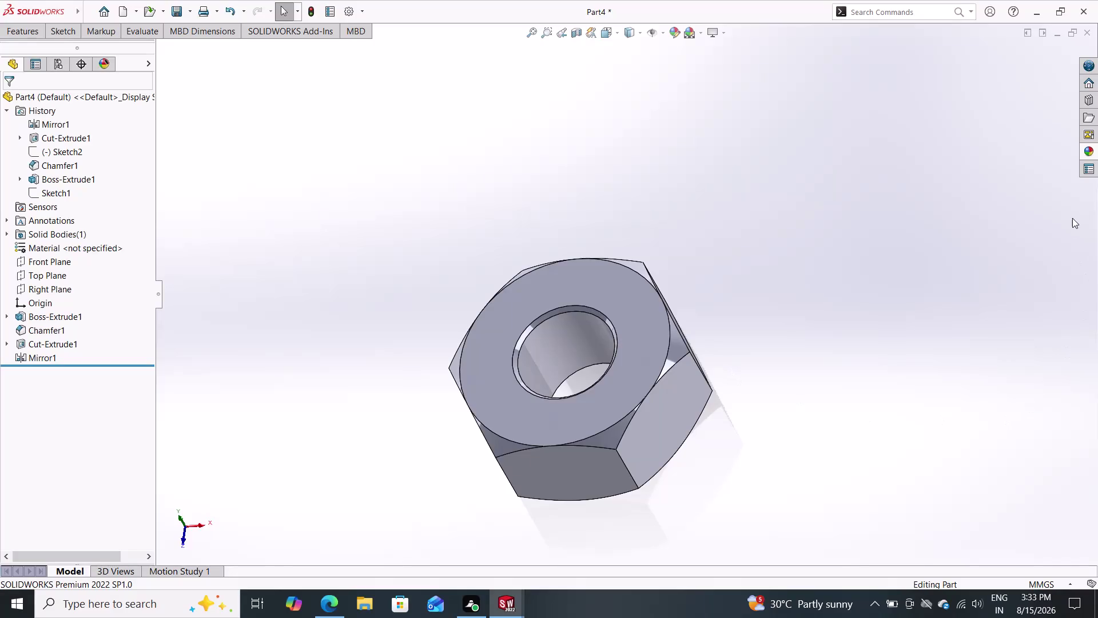
Drag the Metal > Steel brushed steel appearance onto the hex nut.
click(1086, 148)
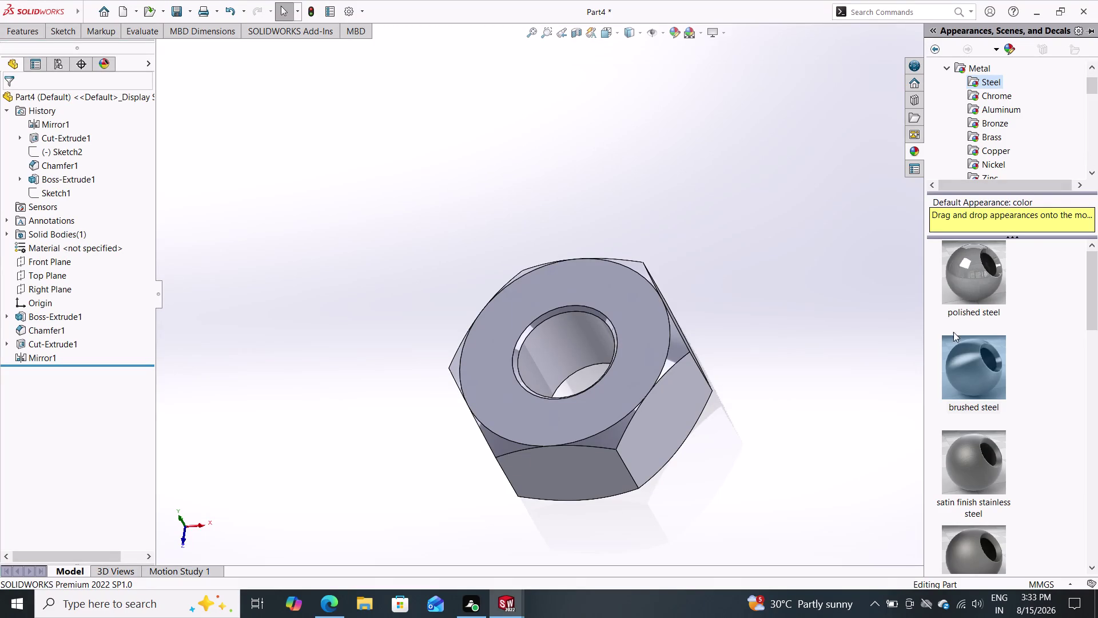
click(971, 360)
drag(971, 360, 614, 365)
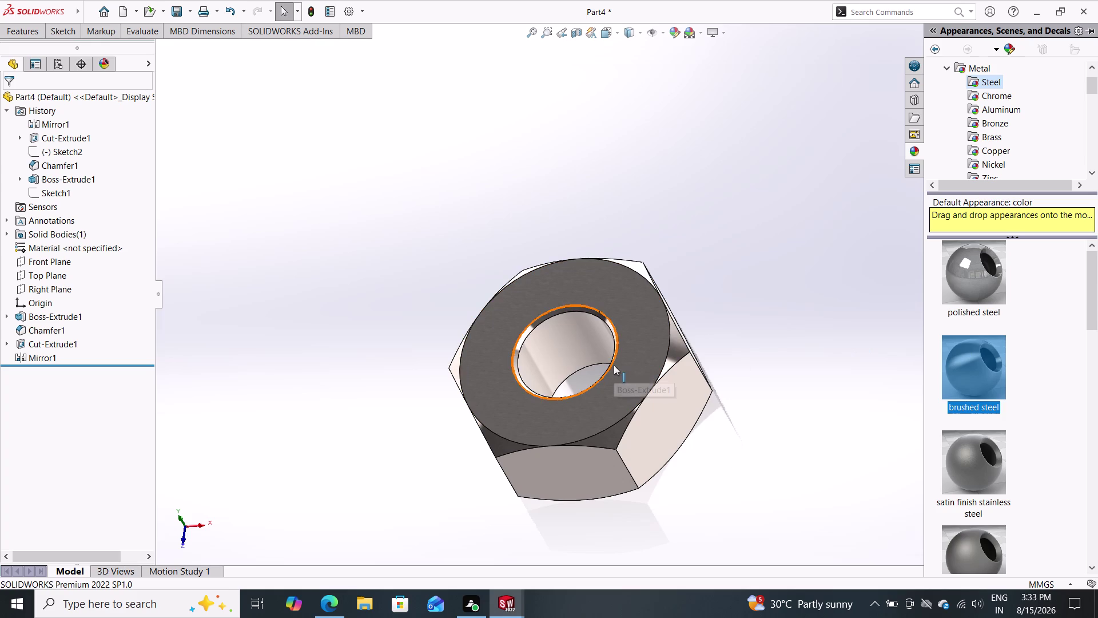
drag(985, 373, 658, 343)
double_click(658, 343)
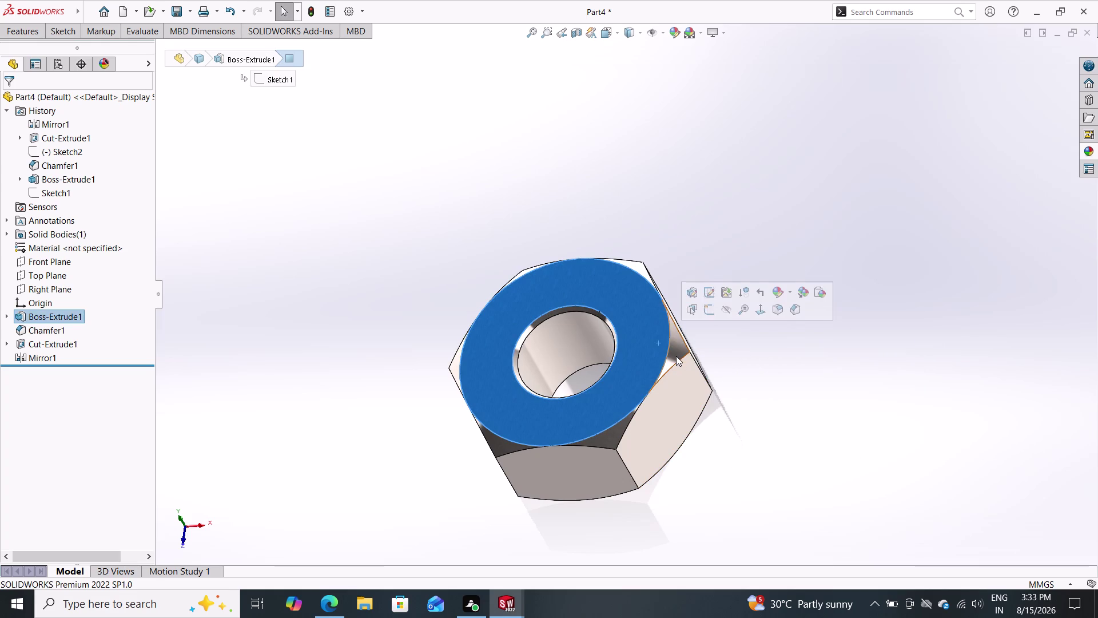
key(Escape)
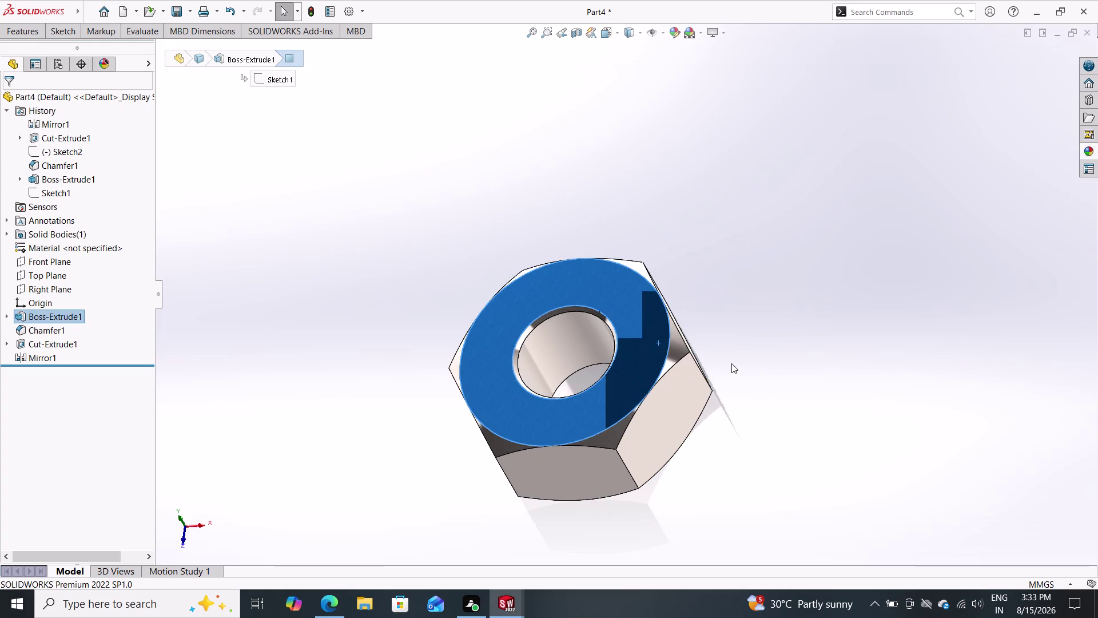
key(Escape)
click(1085, 146)
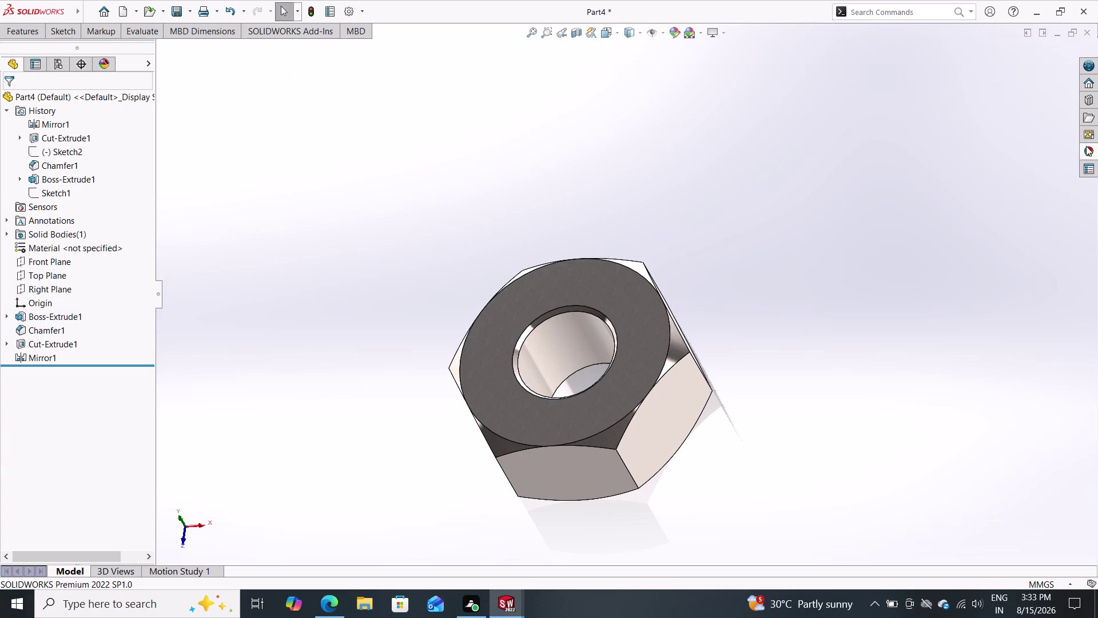
drag(973, 373, 676, 373)
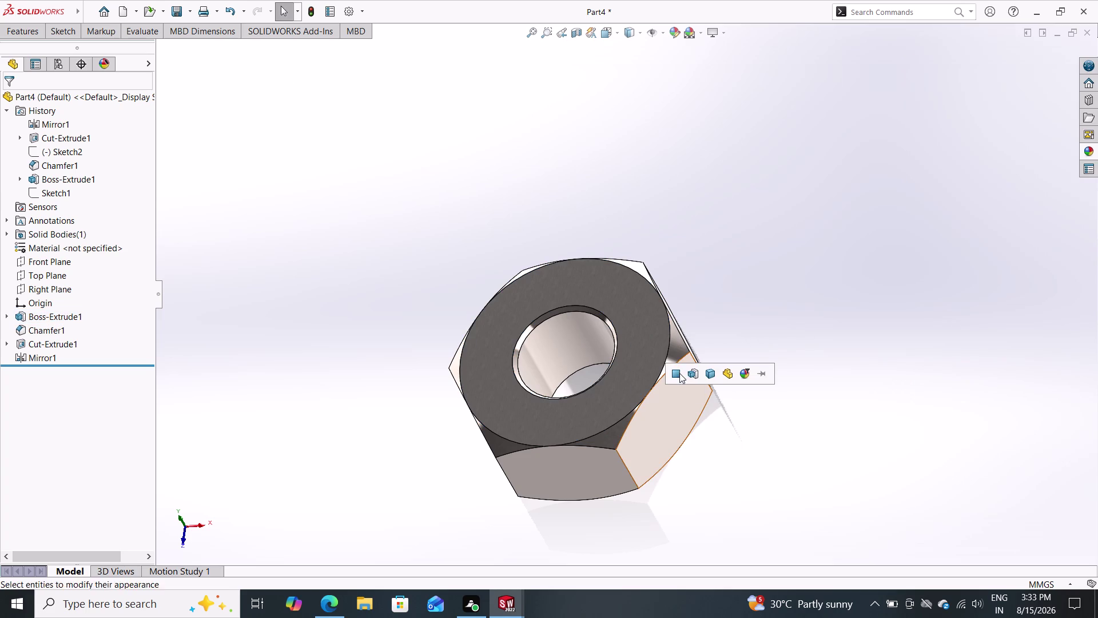
click(731, 376)
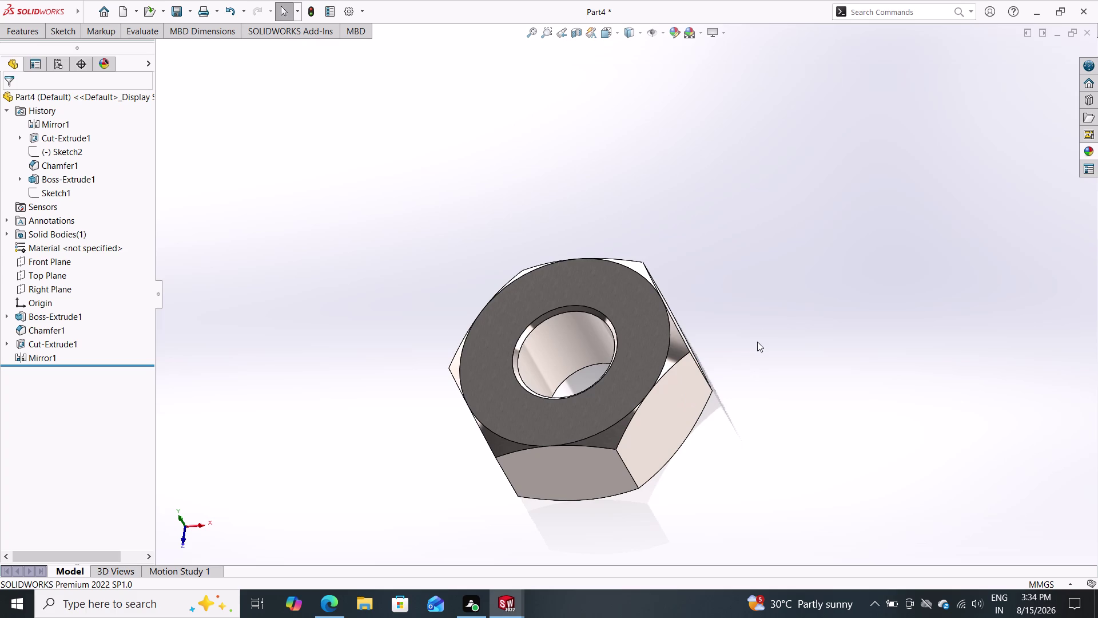
Orbit the nut to show its top face, then apply a different scene from the scene toolbar.
middle_drag(774, 314, 713, 493)
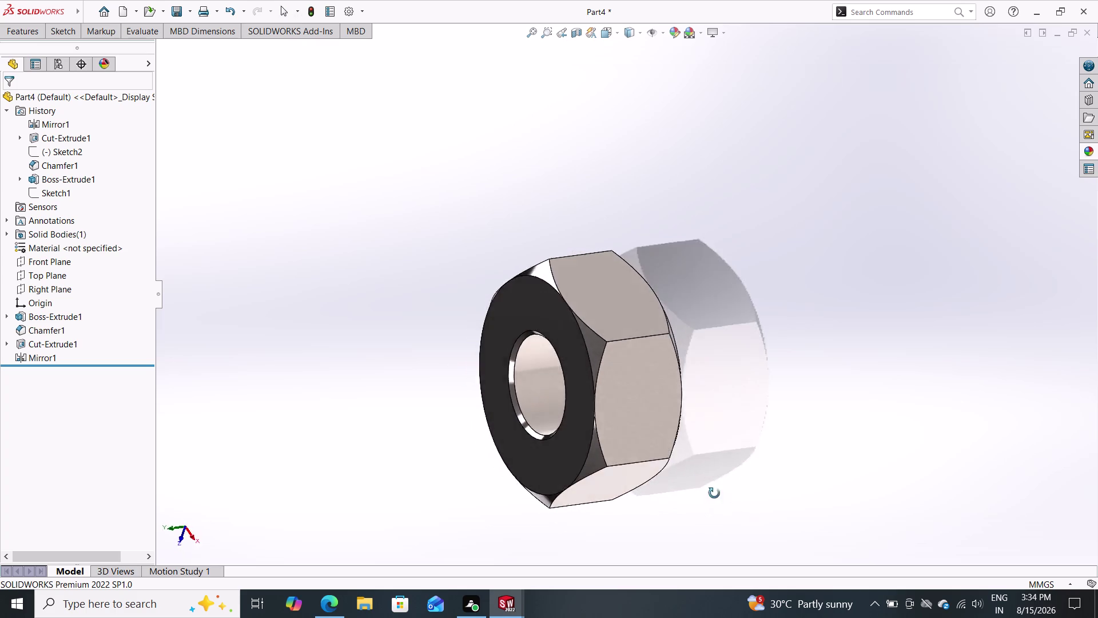
middle_drag(714, 492, 814, 304)
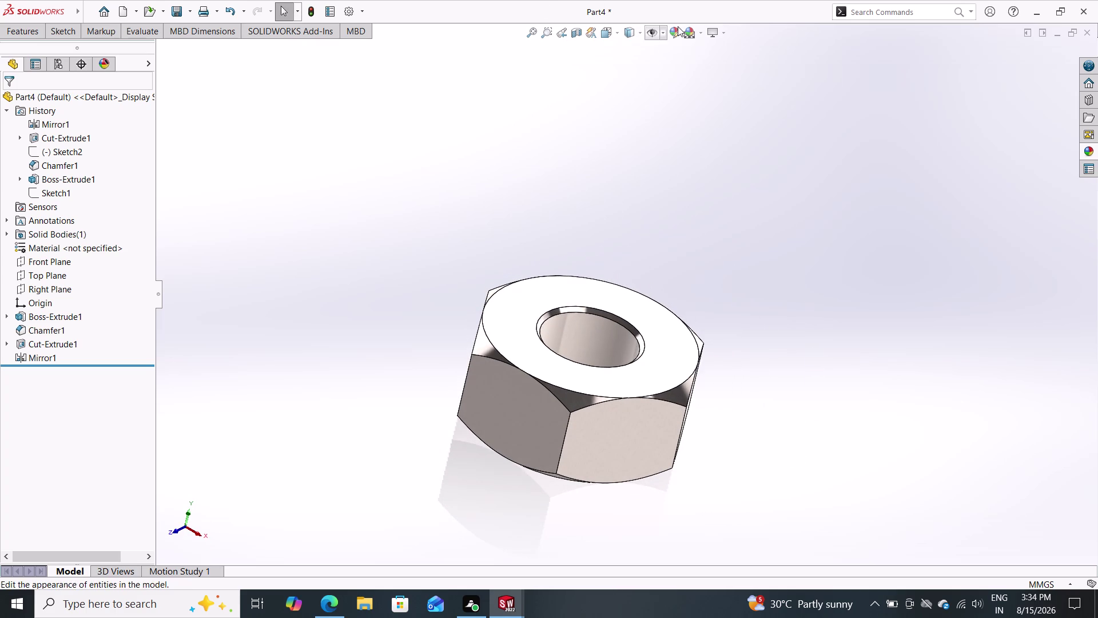
double_click(697, 34)
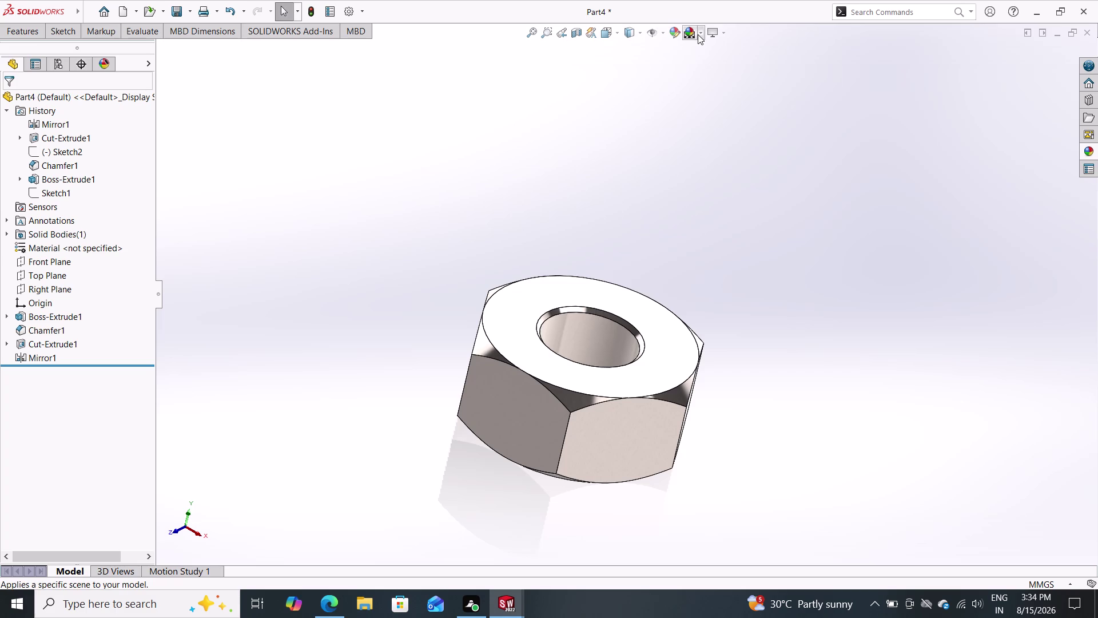
double_click(697, 35)
double_click(699, 35)
double_click(700, 35)
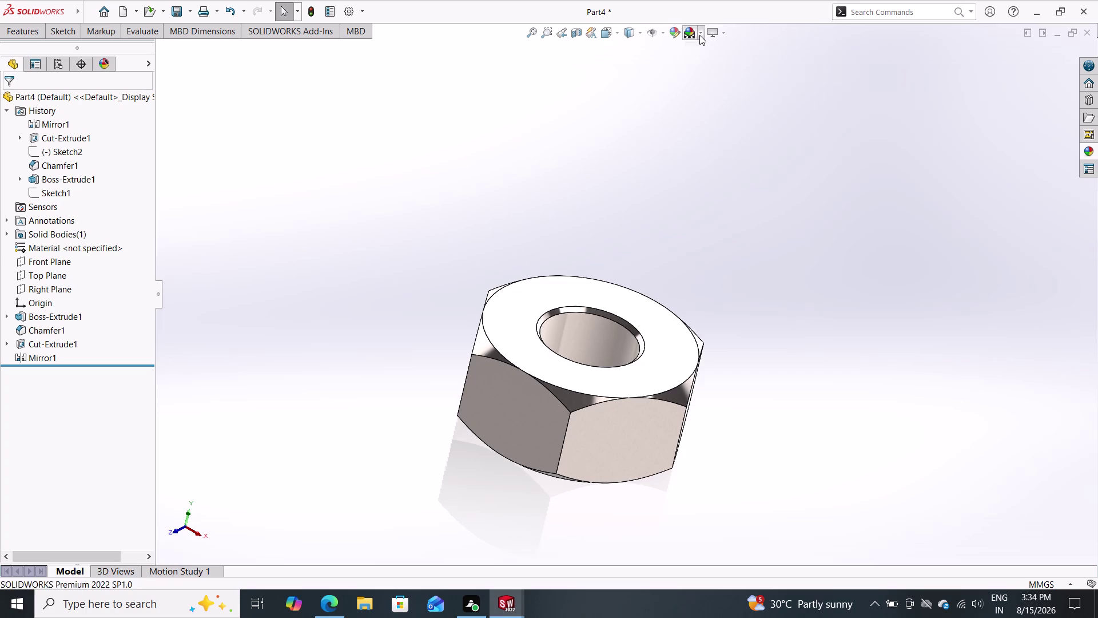
triple_click(699, 33)
double_click(714, 59)
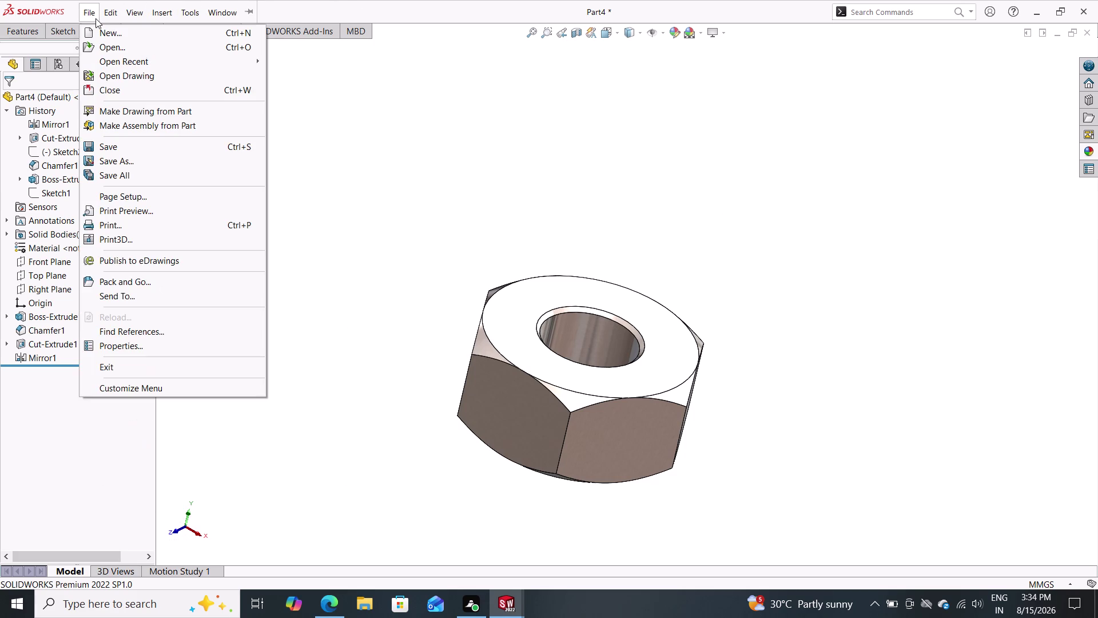
Save the part as 'nut' with File > Save As.
click(190, 7)
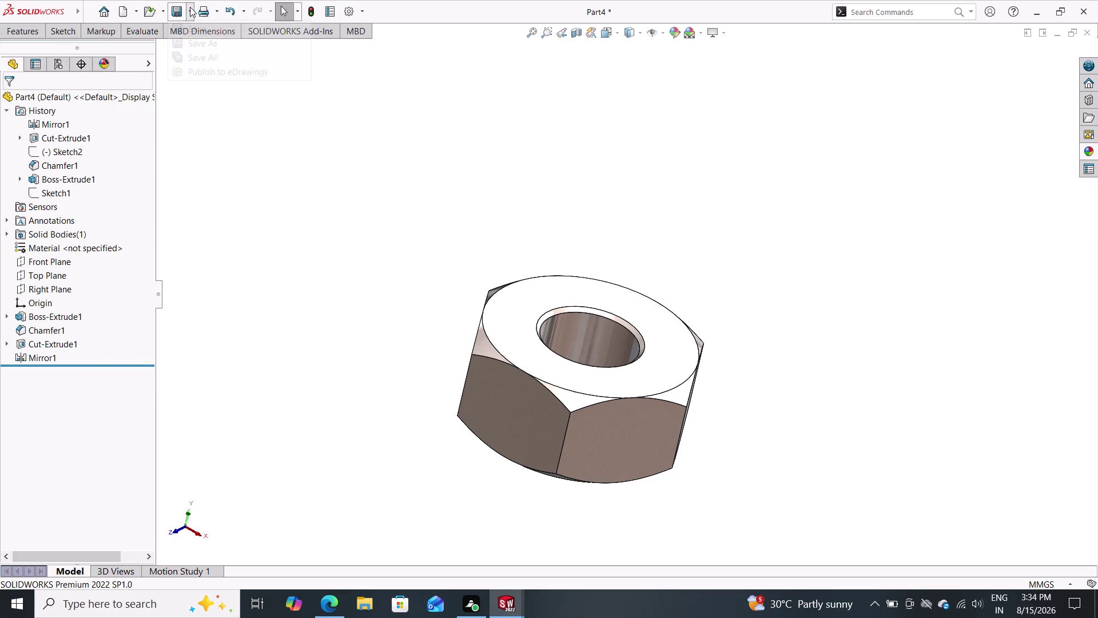
click(195, 39)
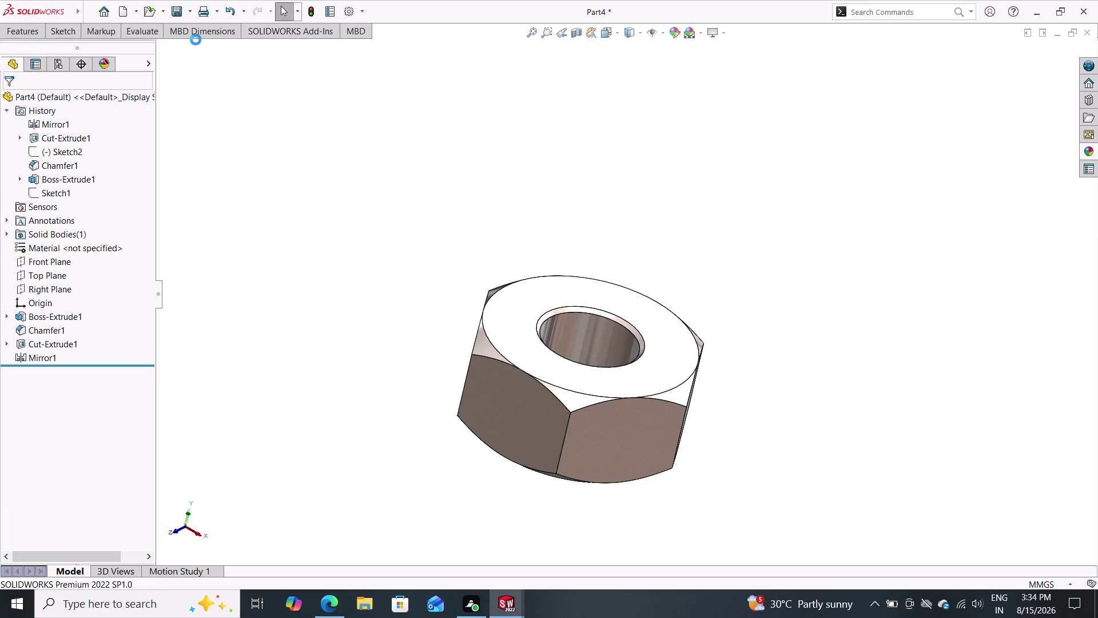
text(n)
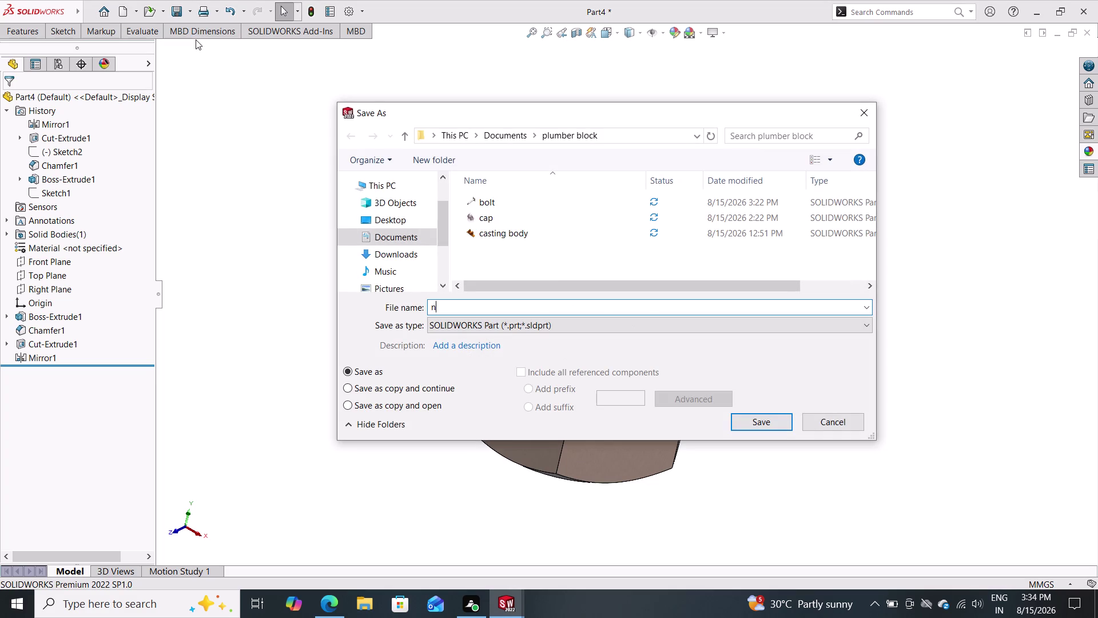
text(ut)
click(760, 423)
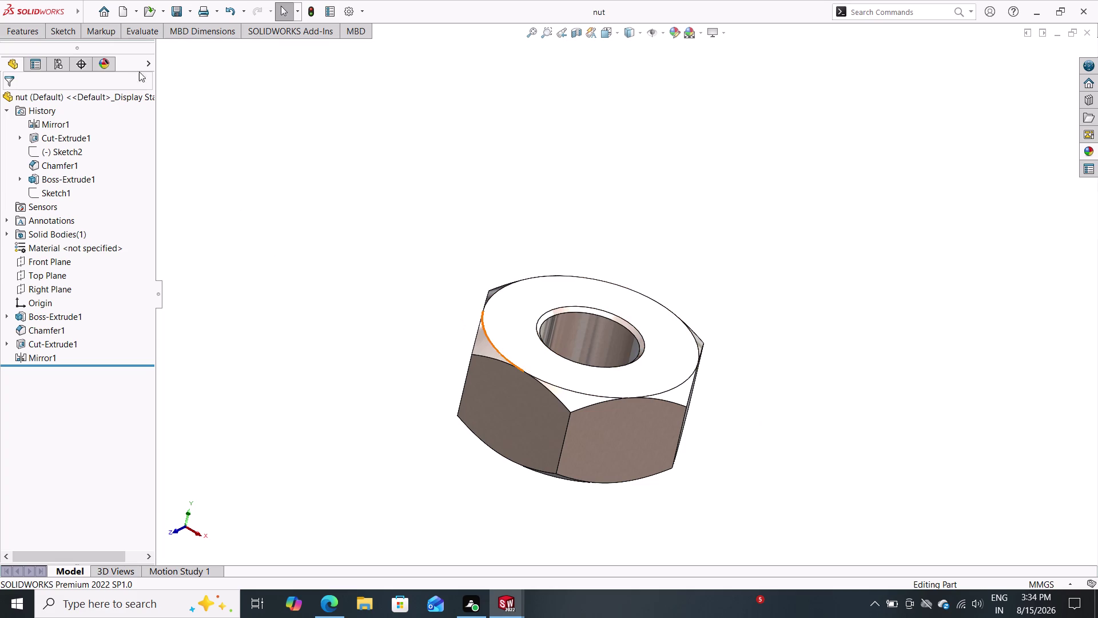
Open the New document dialog and cancel it.
double_click(125, 13)
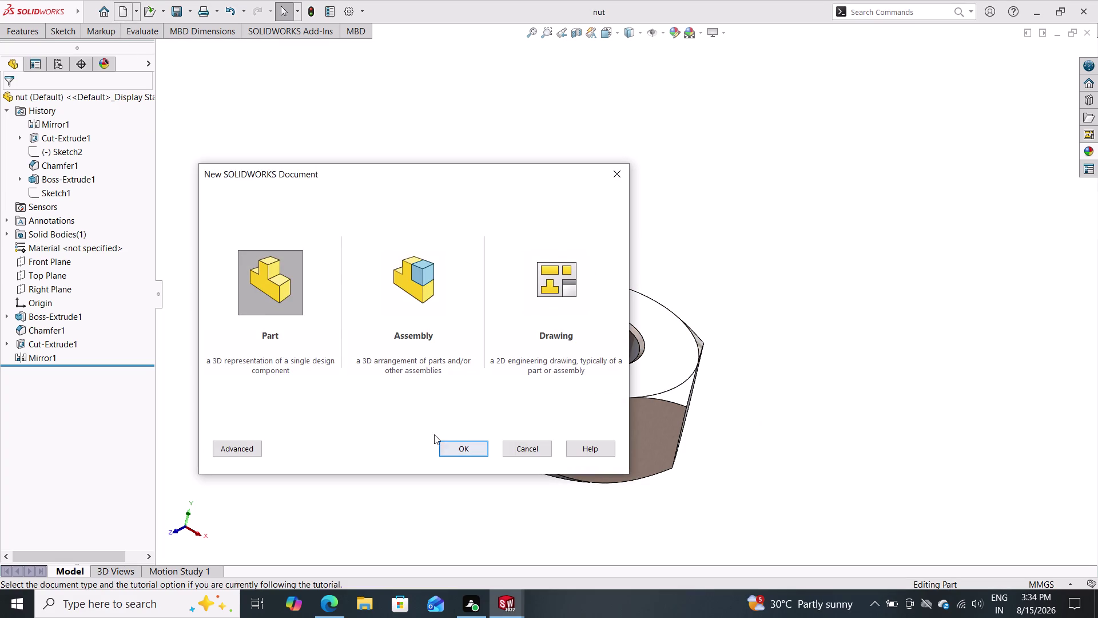
click(523, 450)
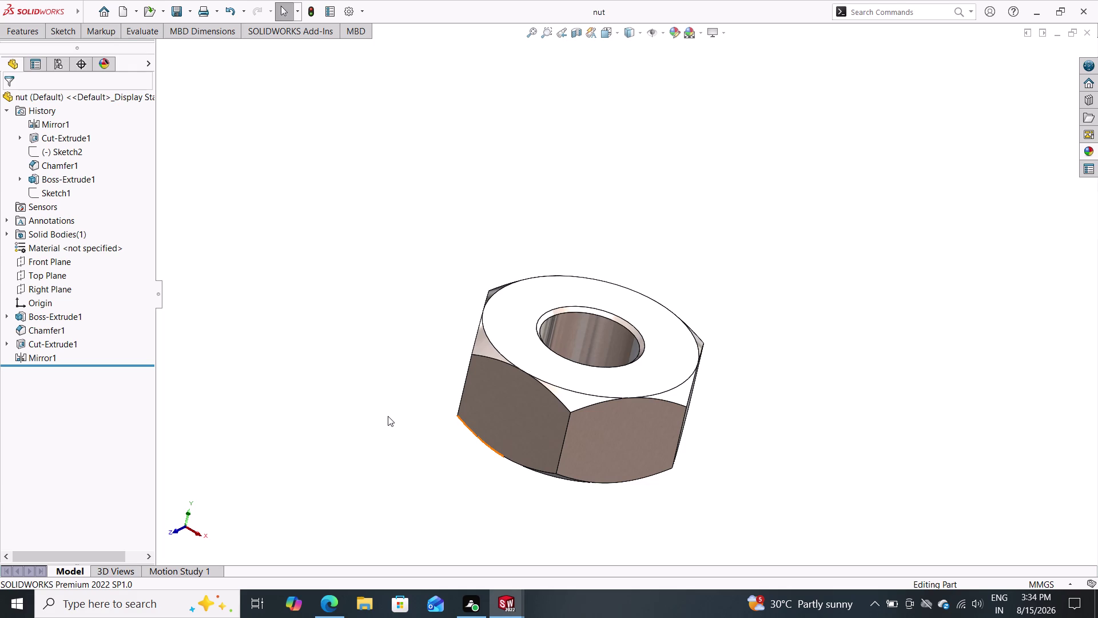
click(47, 300)
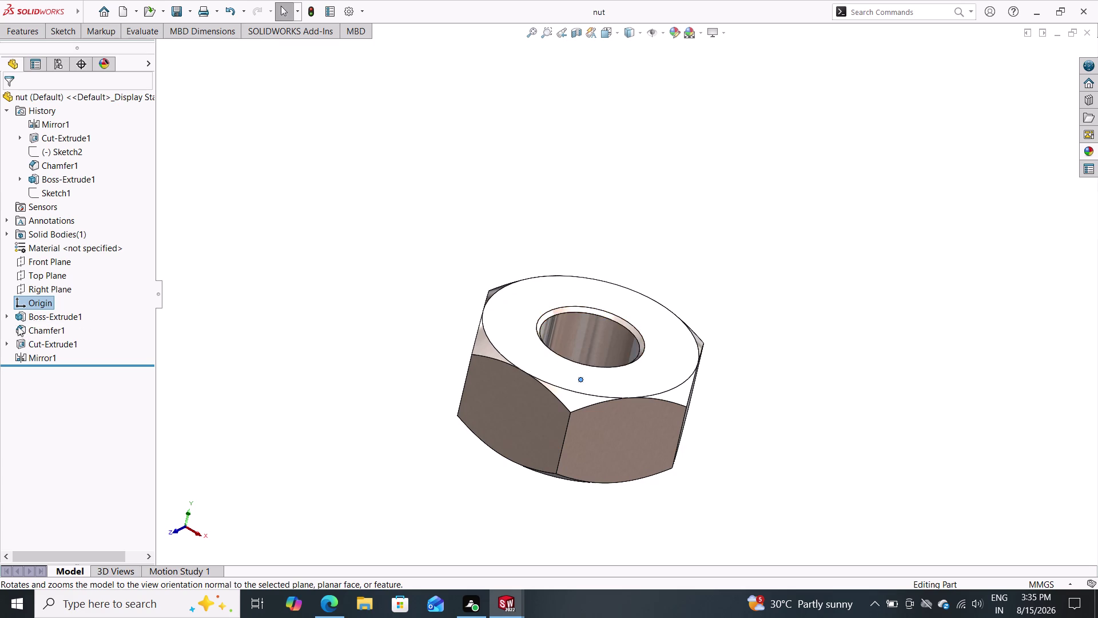
Inspect Sketch1's 26 mm hexagon and Ø12 mm circle, then edit Boss-Extrude1.
click(58, 309)
click(54, 313)
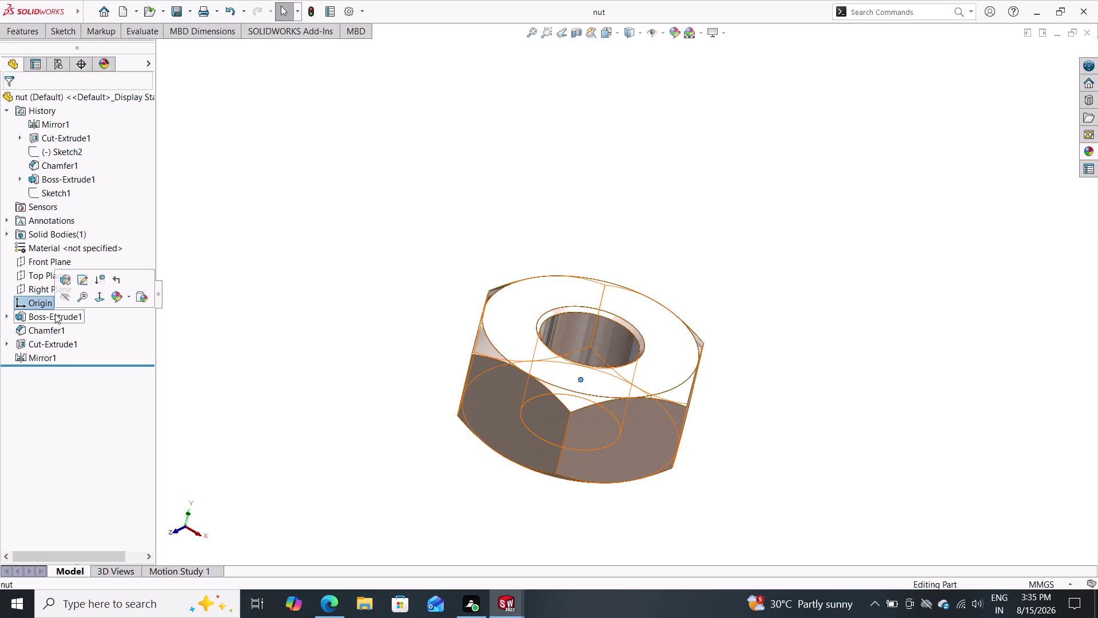
click(83, 281)
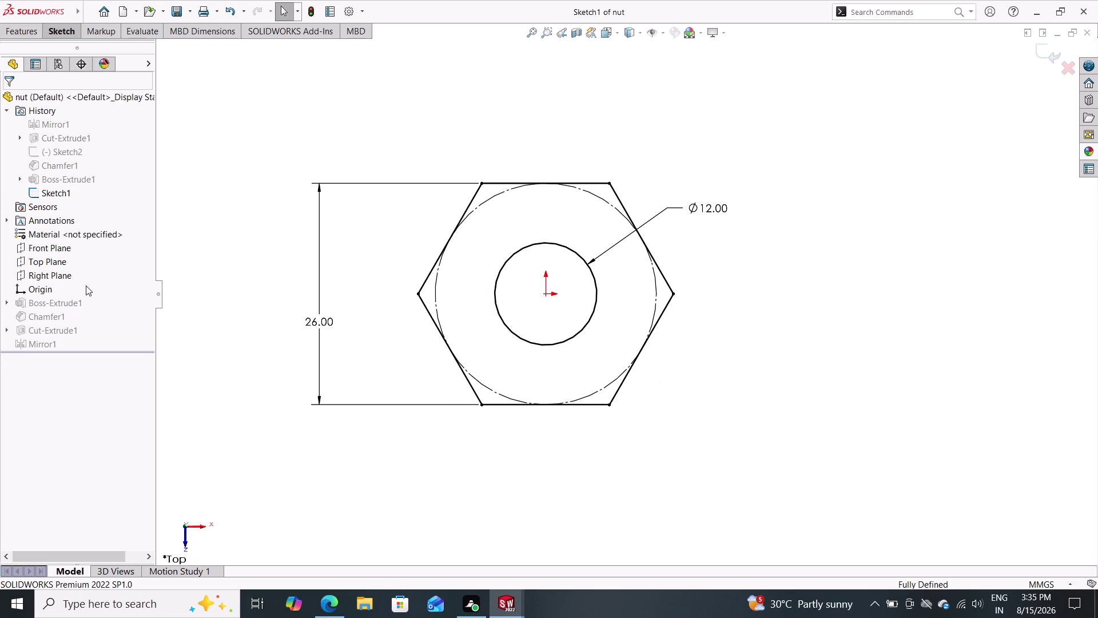
key(ctrl+z)
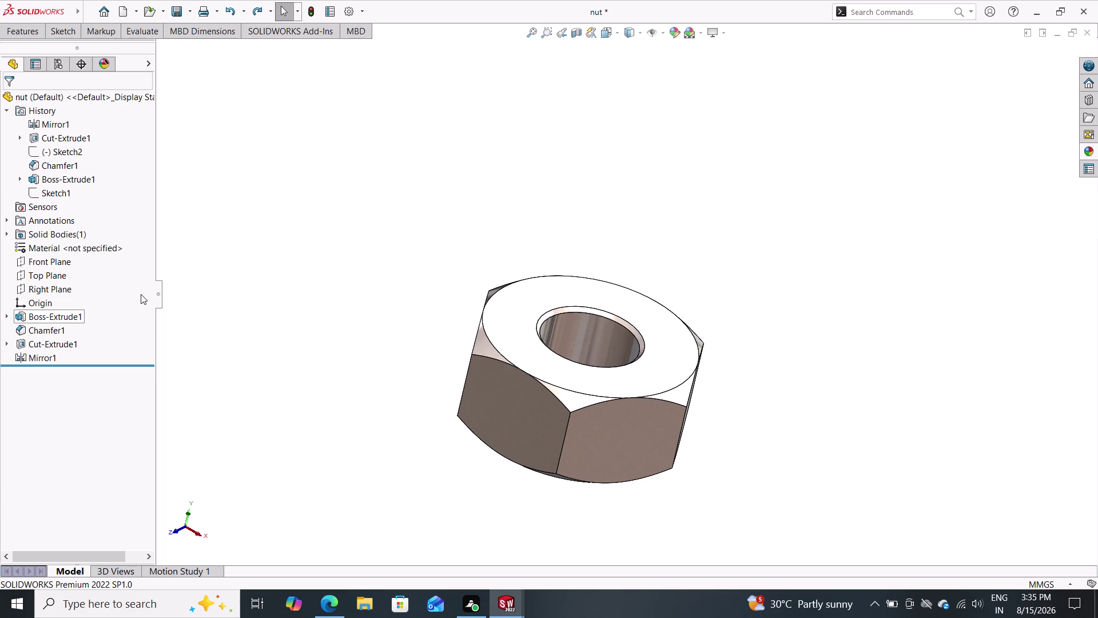
click(46, 318)
double_click(57, 287)
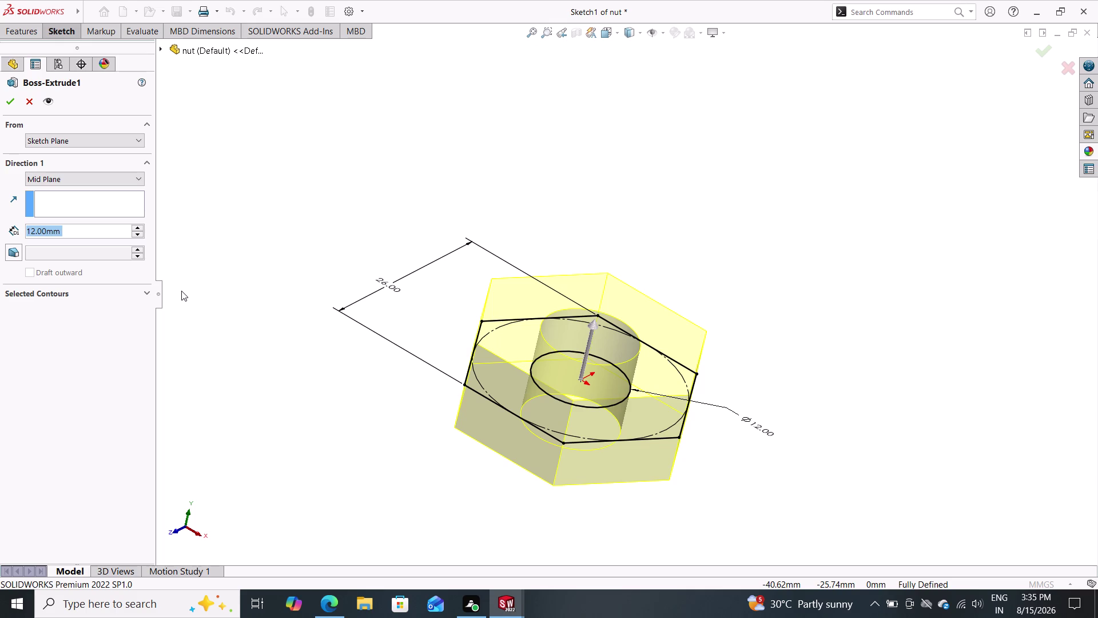
Change Boss-Extrude1's Direction 1 depth from 12.00 mm to 8.00 mm and confirm.
click(181, 290)
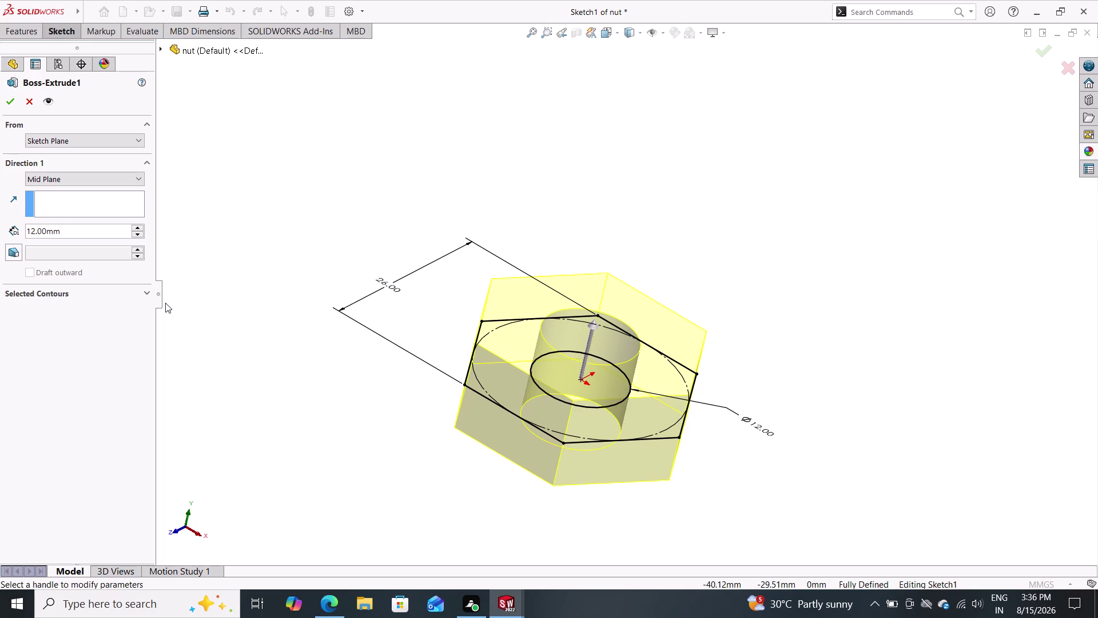
click(82, 230)
click(82, 231)
drag(81, 229, 53, 219)
drag(49, 219, 41, 221)
drag(41, 221, 47, 223)
click(51, 225)
double_click(73, 236)
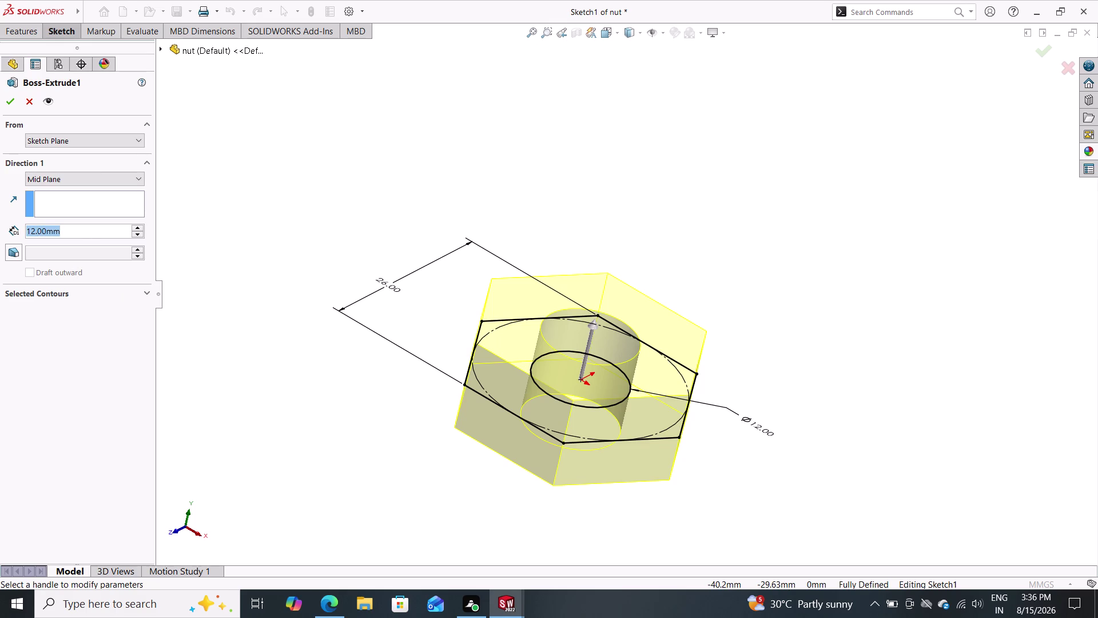
key(8)
key(Return)
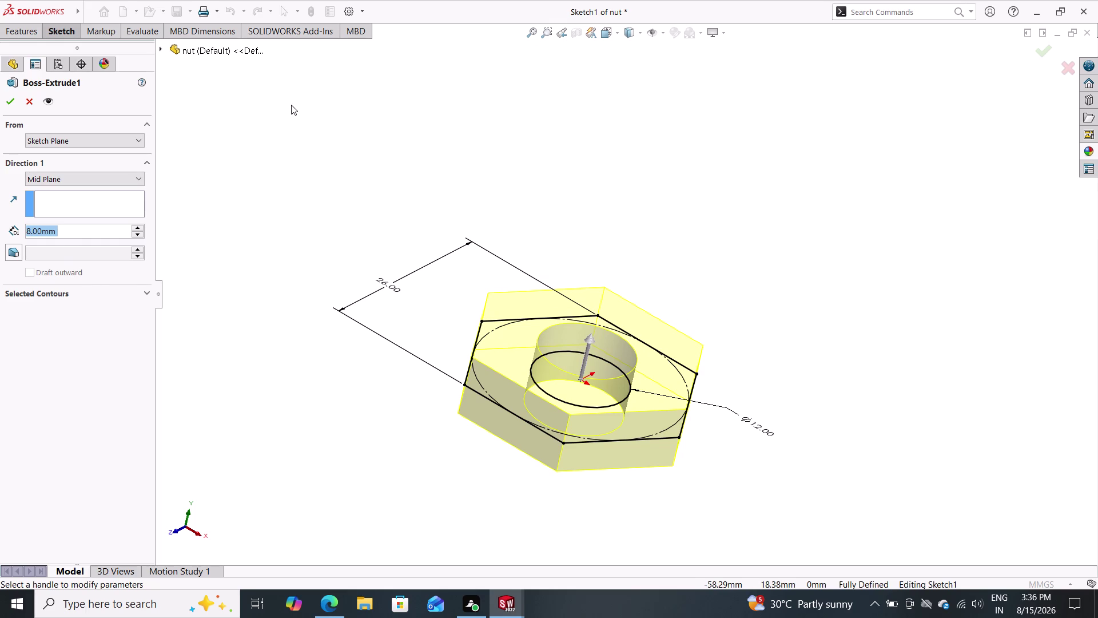
click(14, 99)
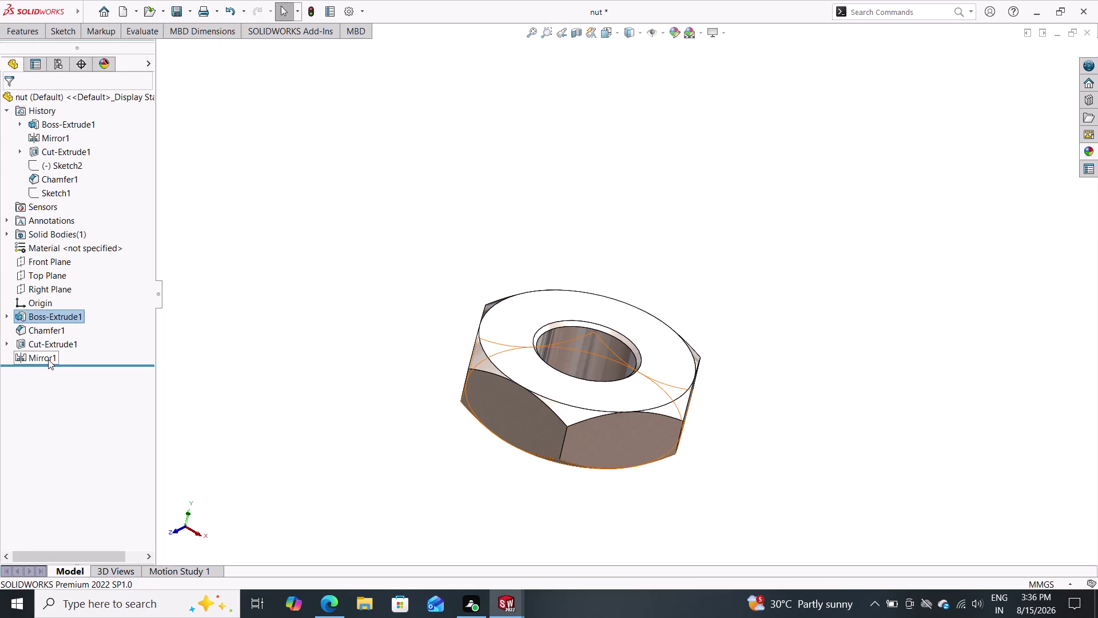
Review Mirror1's settings, then select Cut-Extrude1 to show its context toolbar.
click(16, 358)
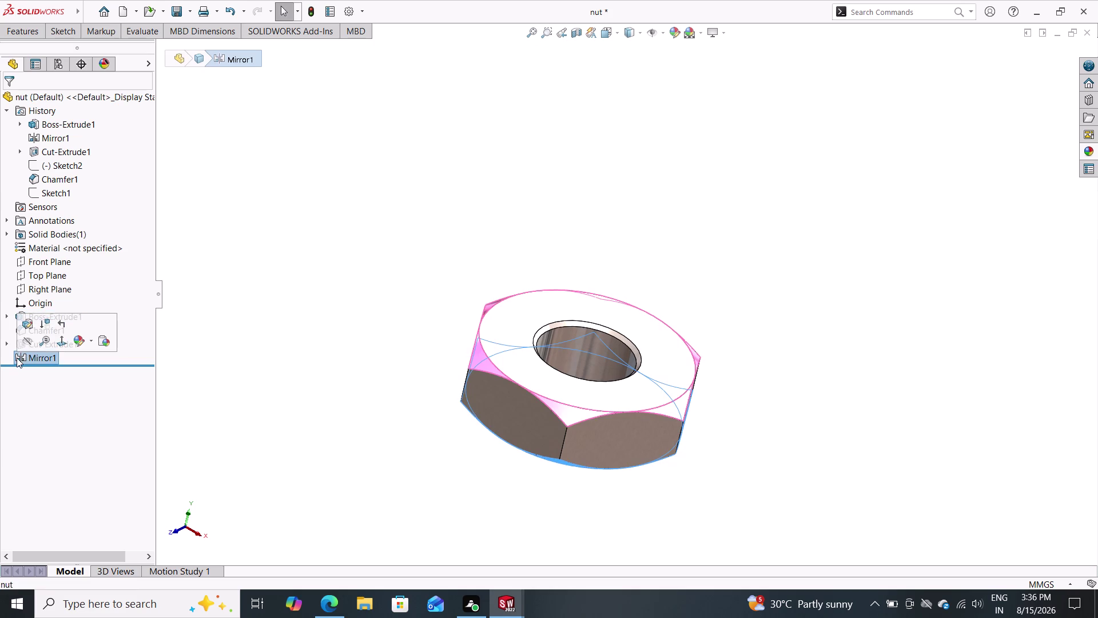
click(27, 322)
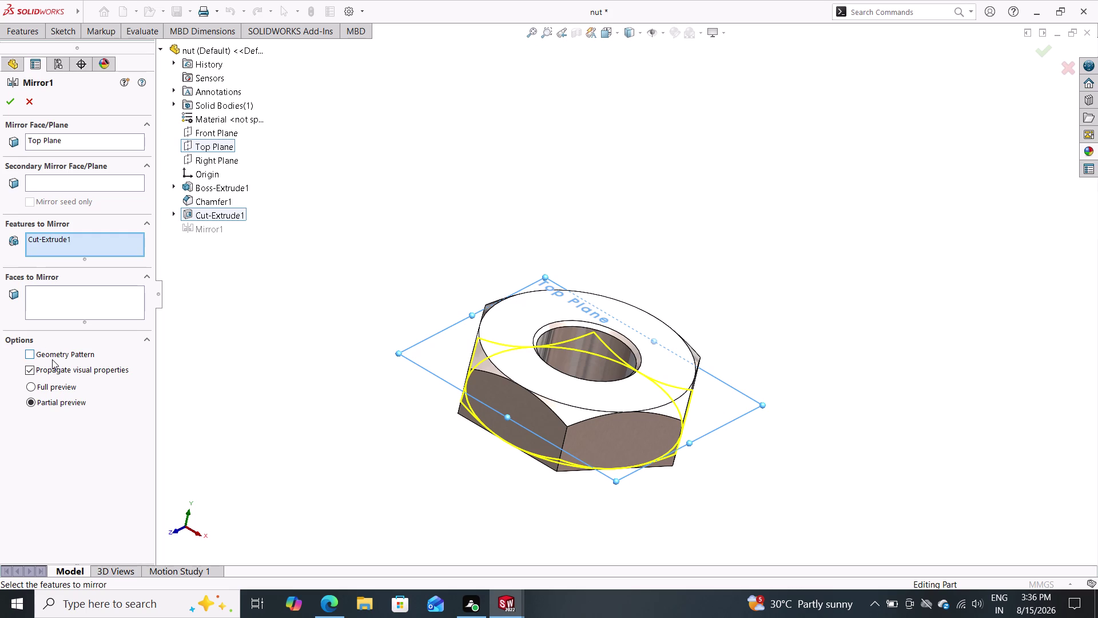
triple_click(36, 104)
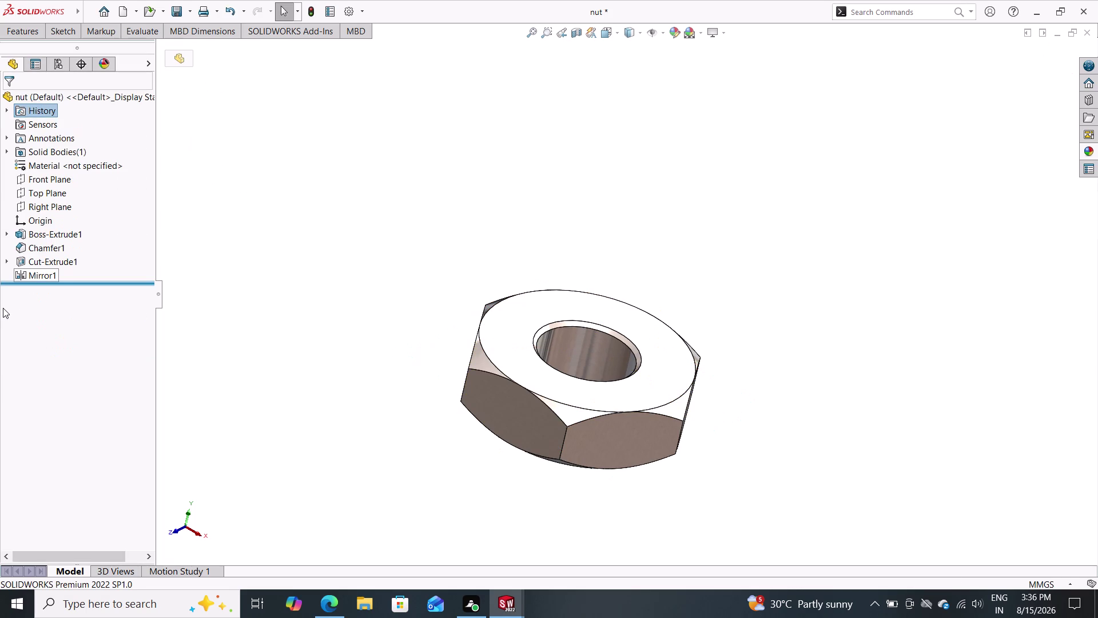
click(42, 258)
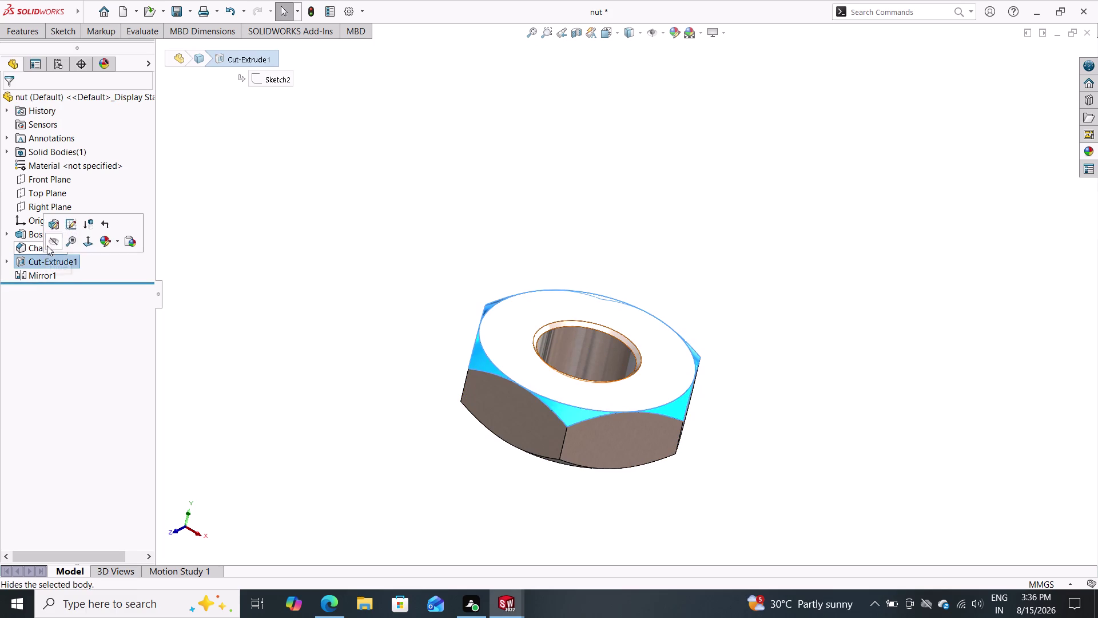
Toggle Cut-Extrude1's draft off and back on, set the angle to 30° and confirm.
click(51, 228)
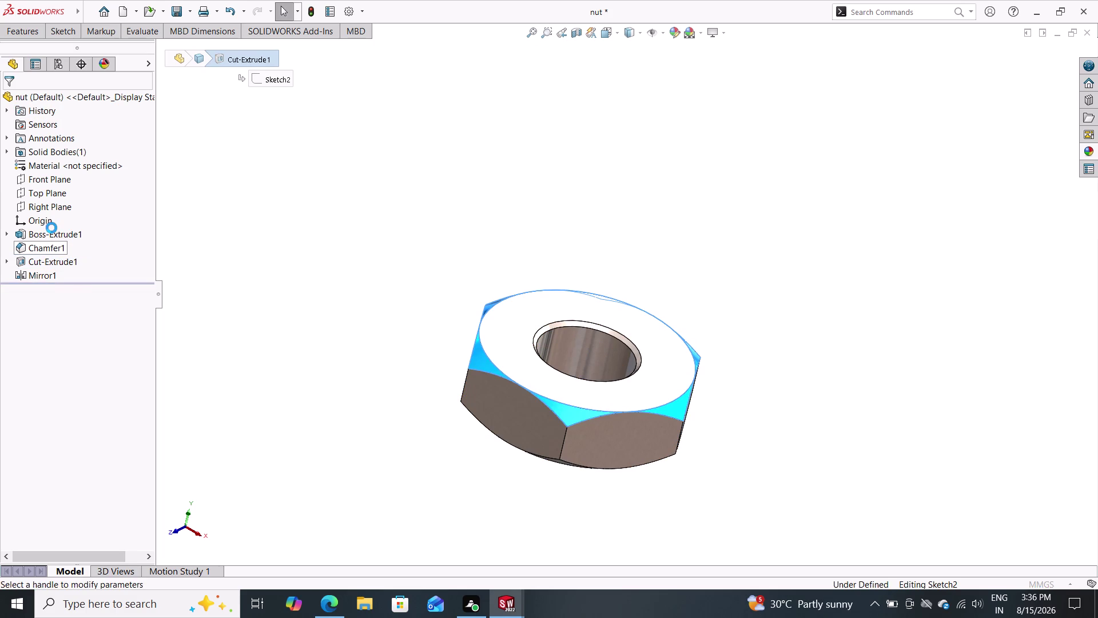
click(62, 267)
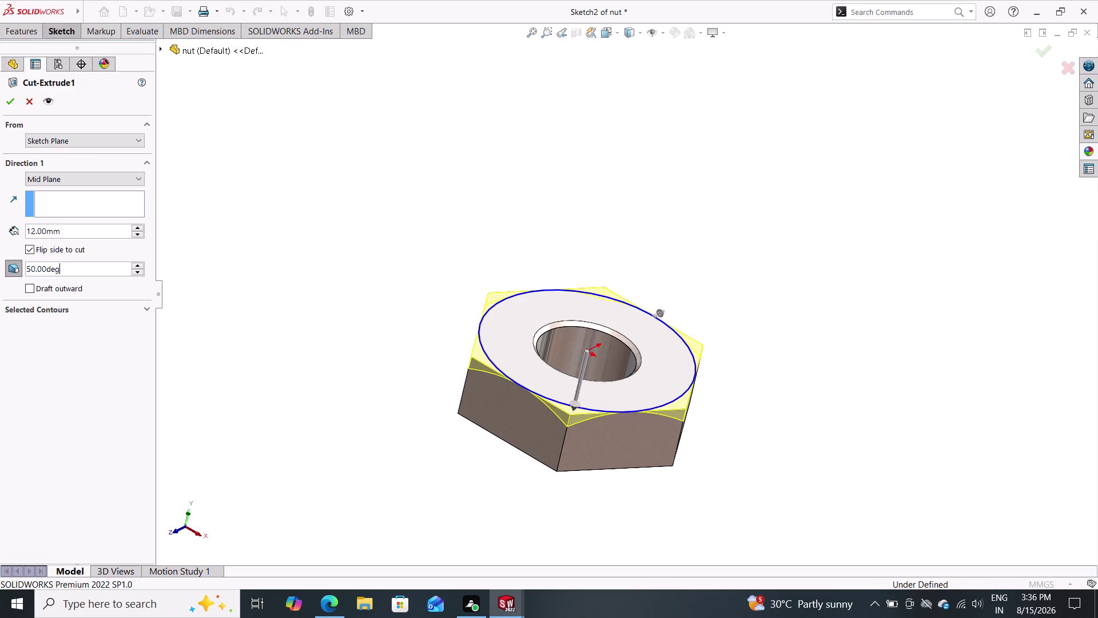
click(62, 266)
drag(46, 271, 35, 273)
double_click(12, 275)
click(68, 265)
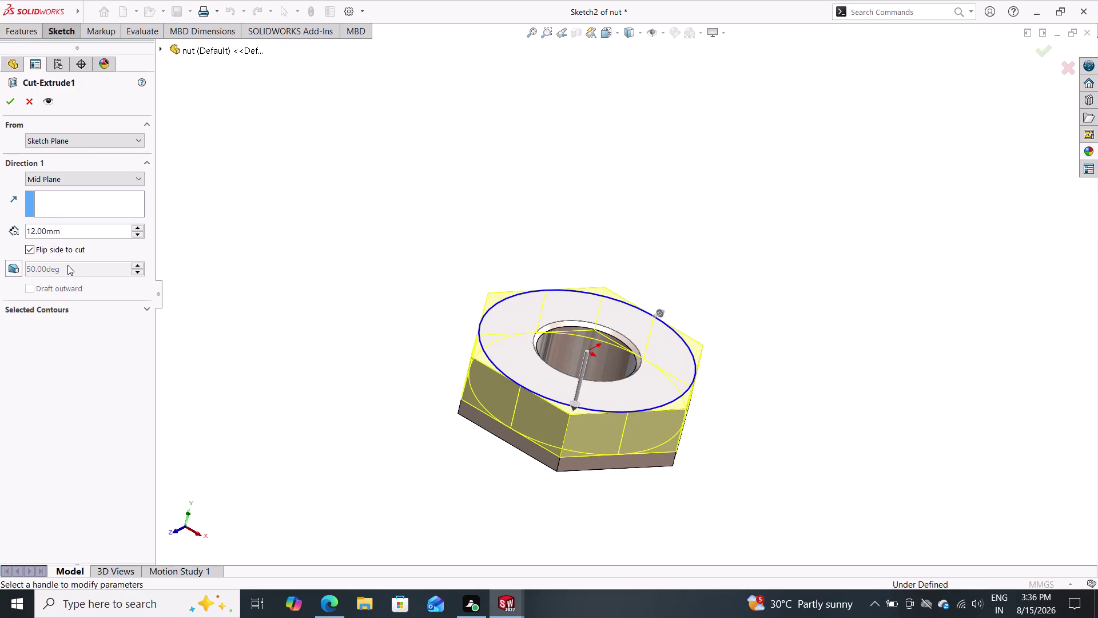
double_click(13, 267)
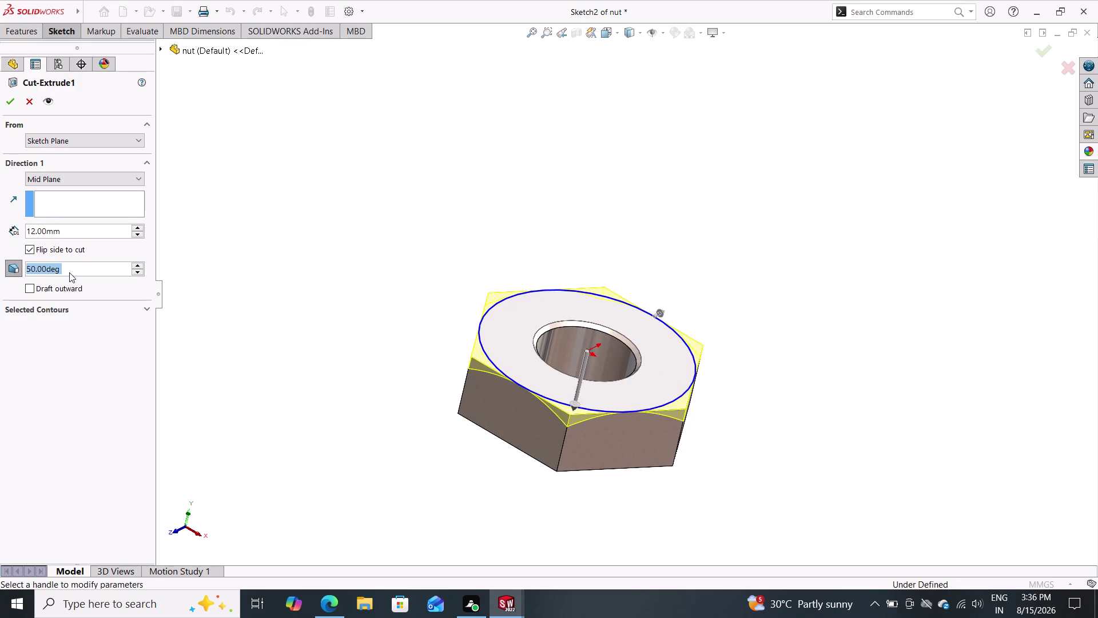
text(30)
key(Return)
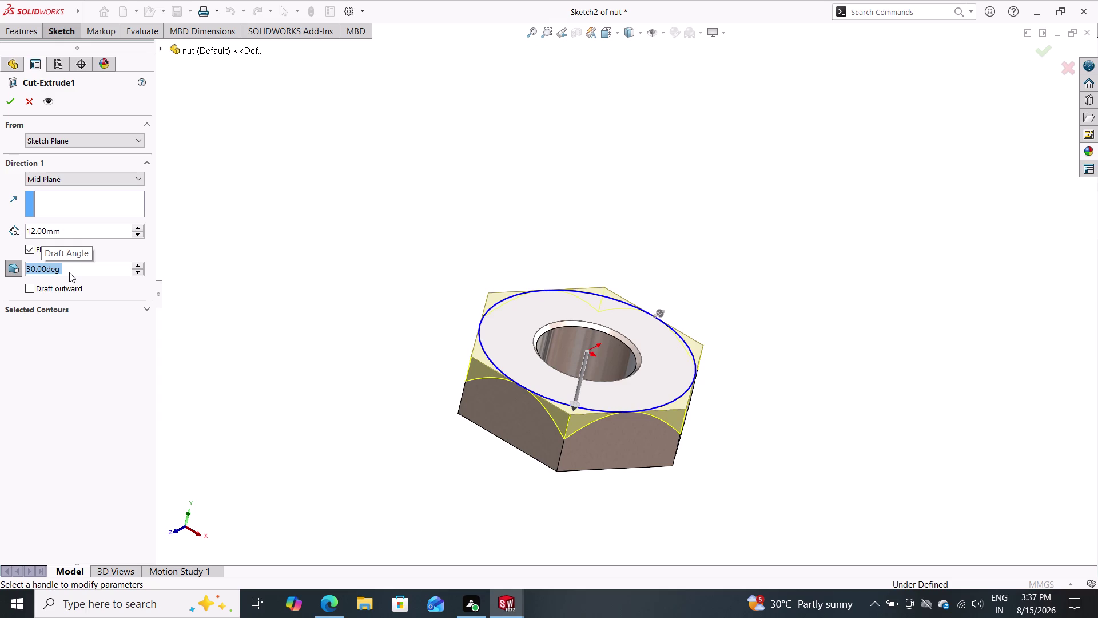
click(12, 103)
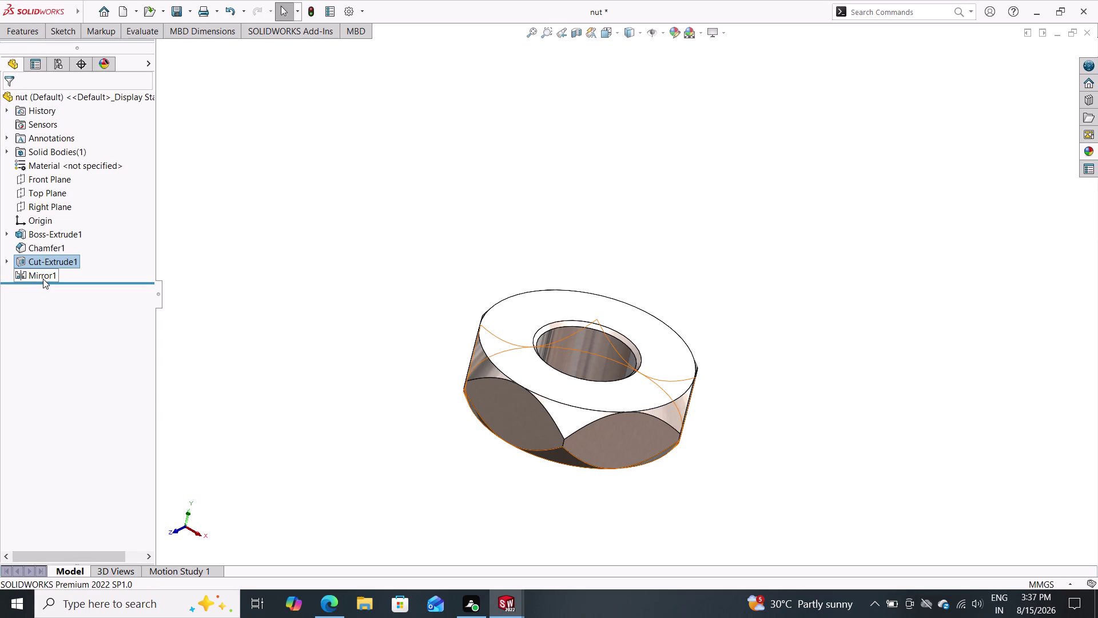
middle_drag(385, 435, 455, 223)
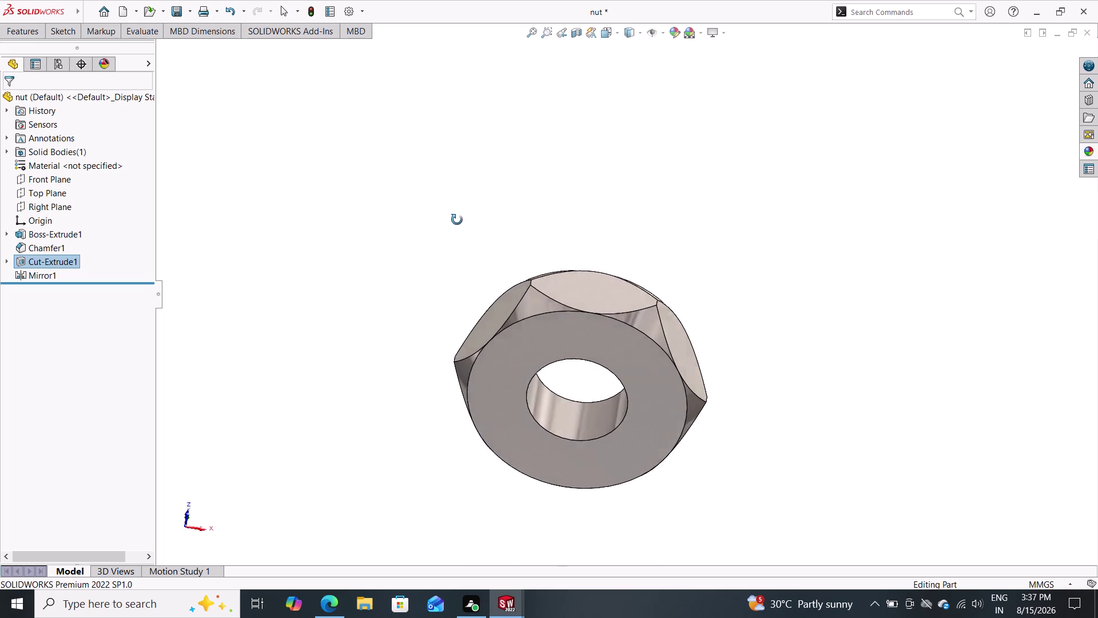
middle_drag(456, 223, 441, 238)
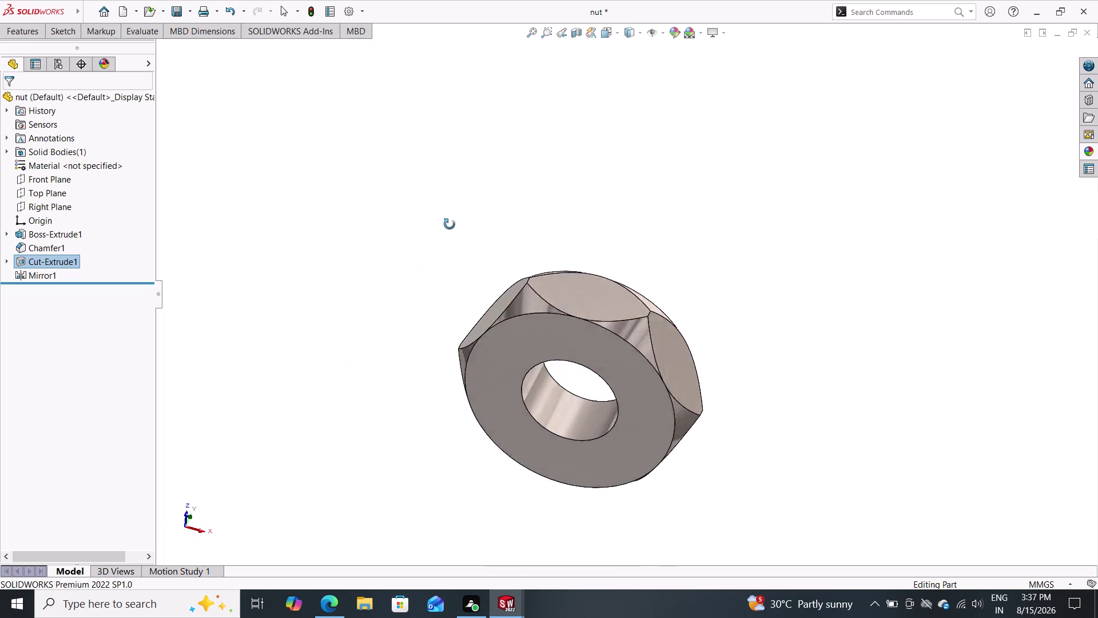
middle_drag(441, 239, 365, 356)
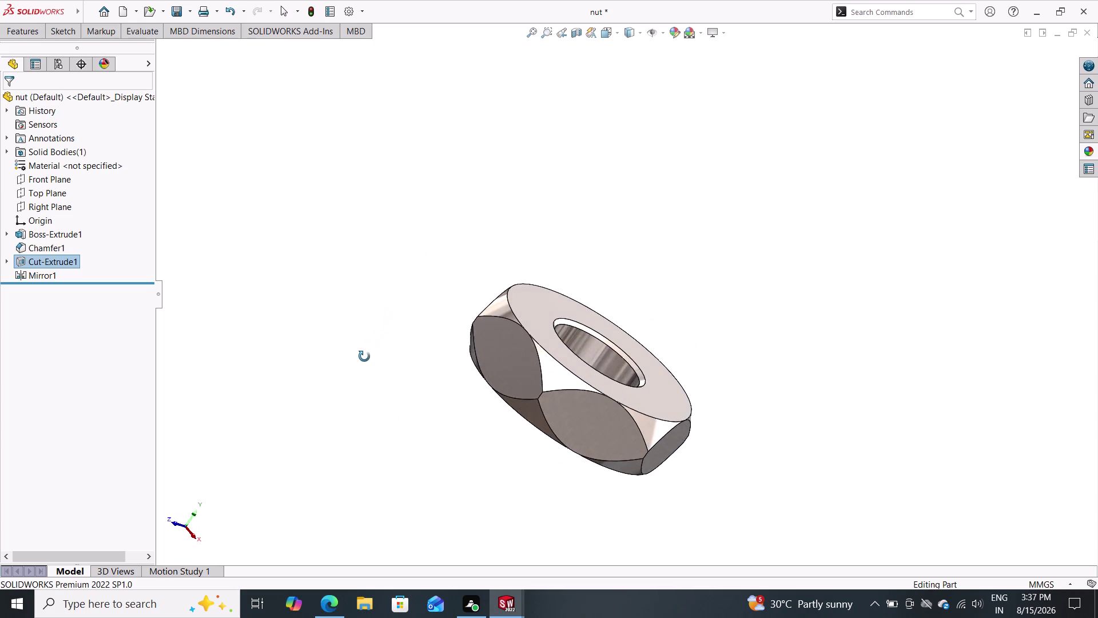
middle_drag(364, 357, 360, 363)
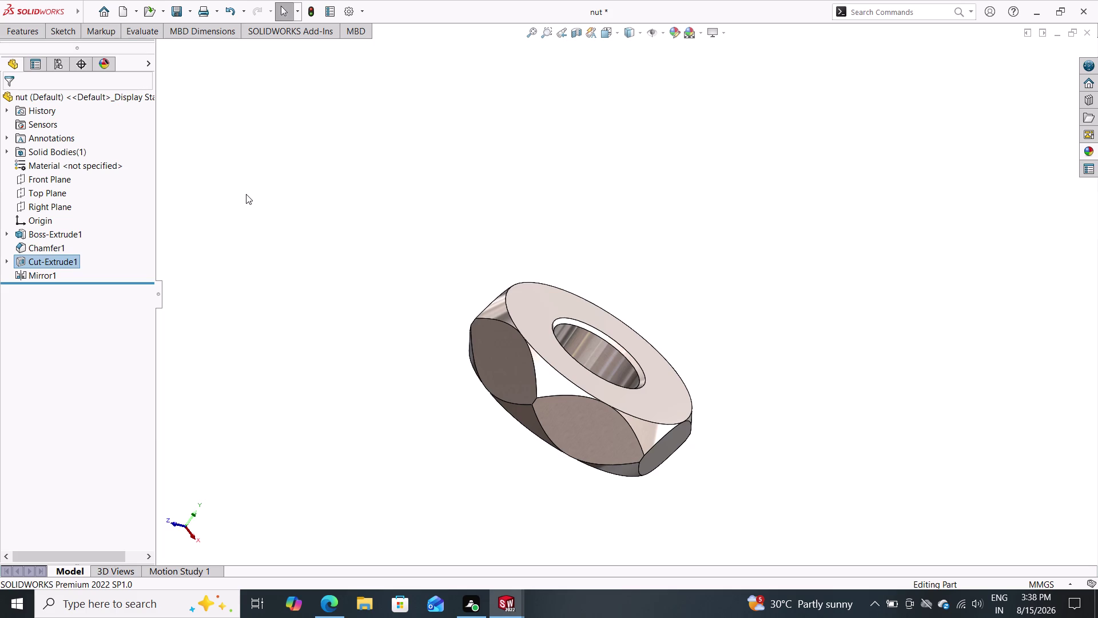
Open Cut-Extrude1 for editing and set its depth to 3 mm.
double_click(18, 261)
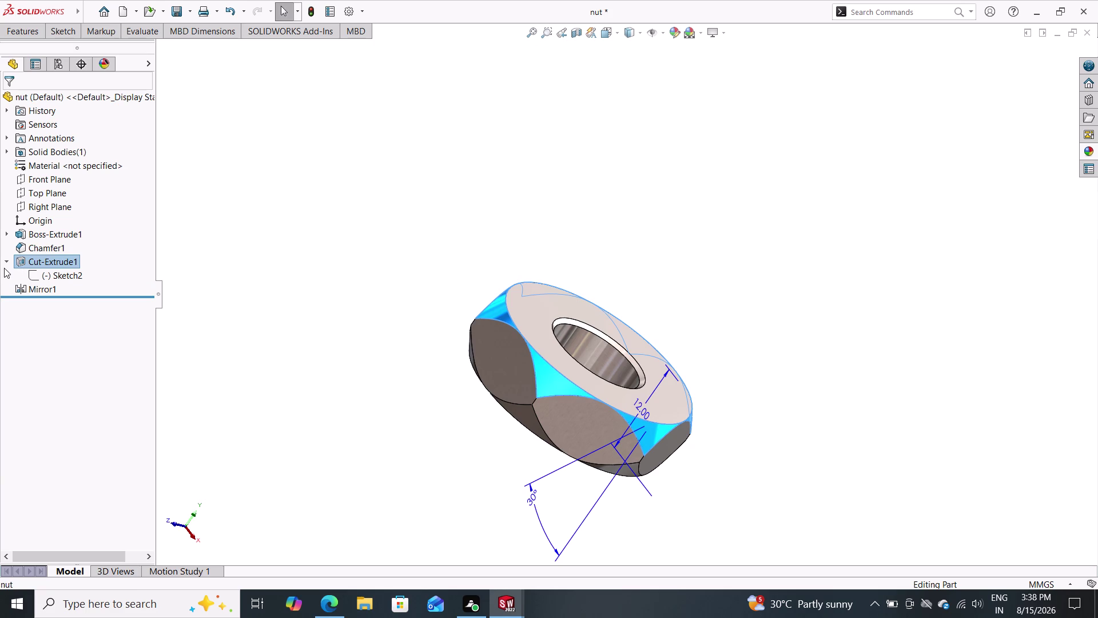
double_click(15, 261)
click(9, 260)
click(9, 260)
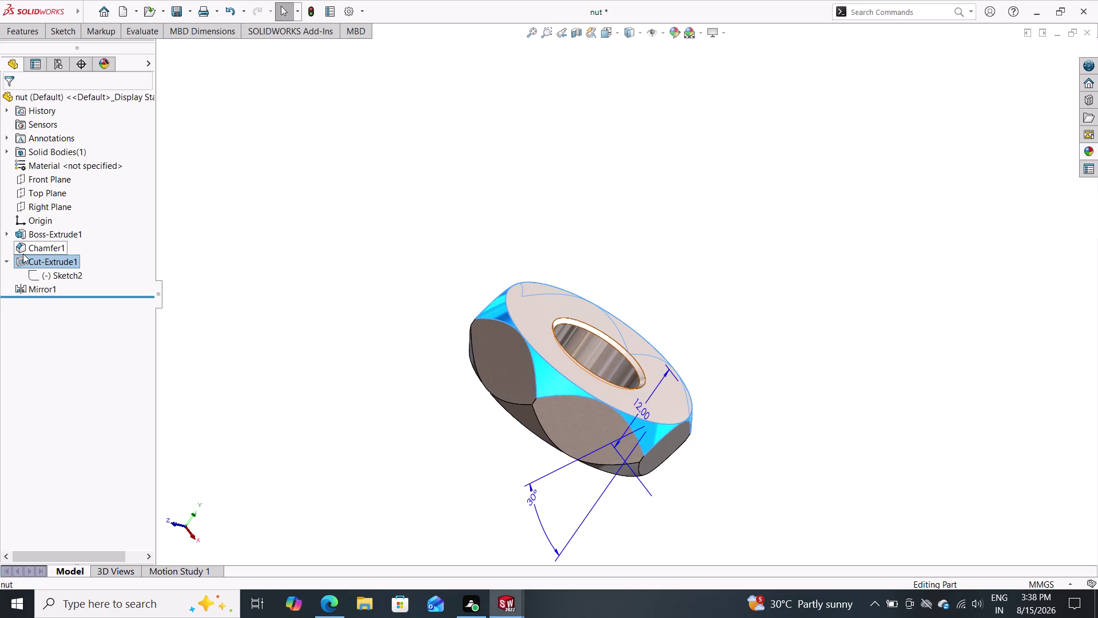
click(33, 262)
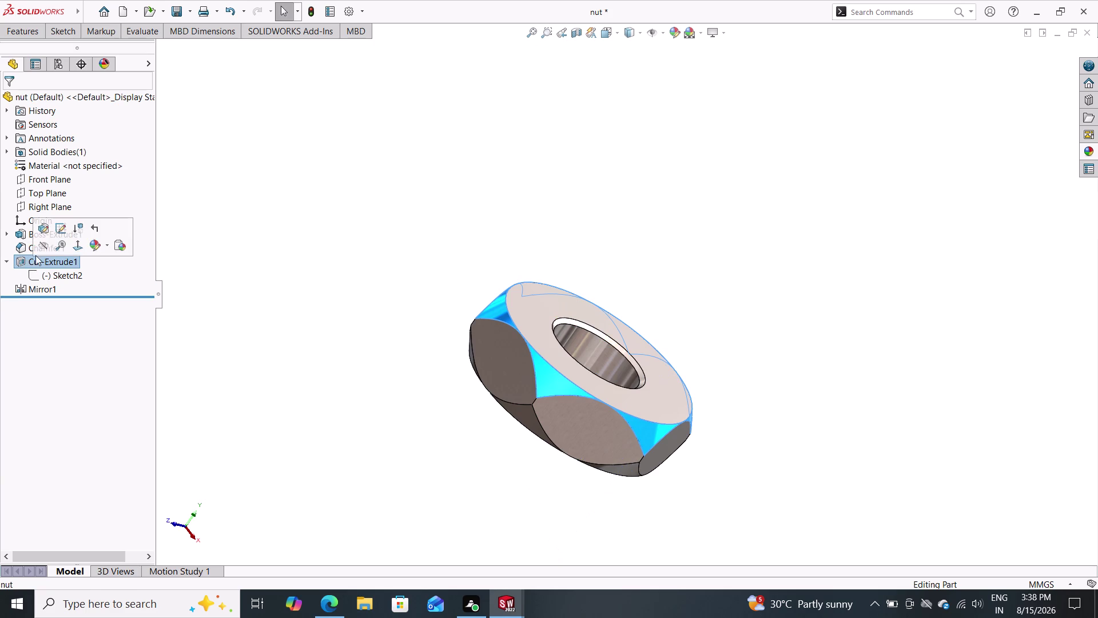
click(14, 266)
double_click(20, 262)
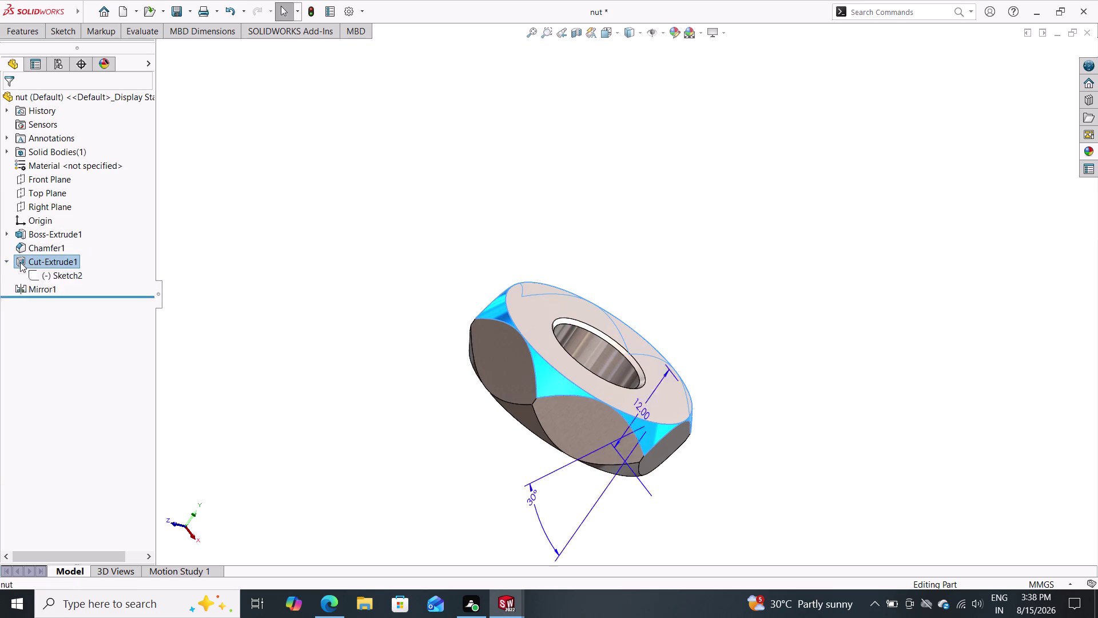
click(20, 261)
double_click(29, 227)
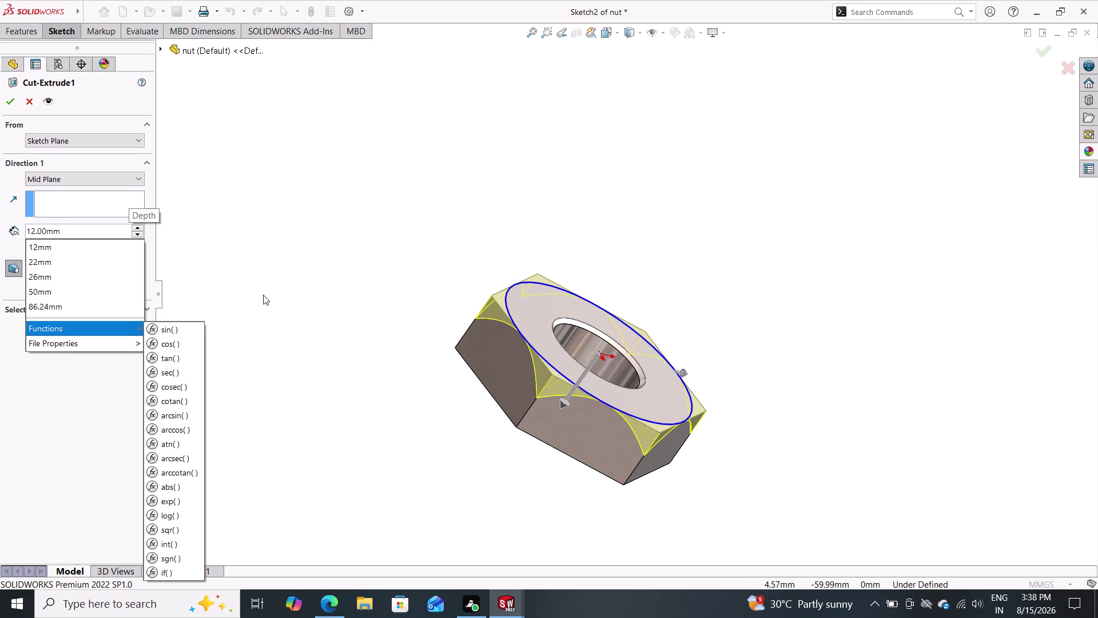
double_click(263, 294)
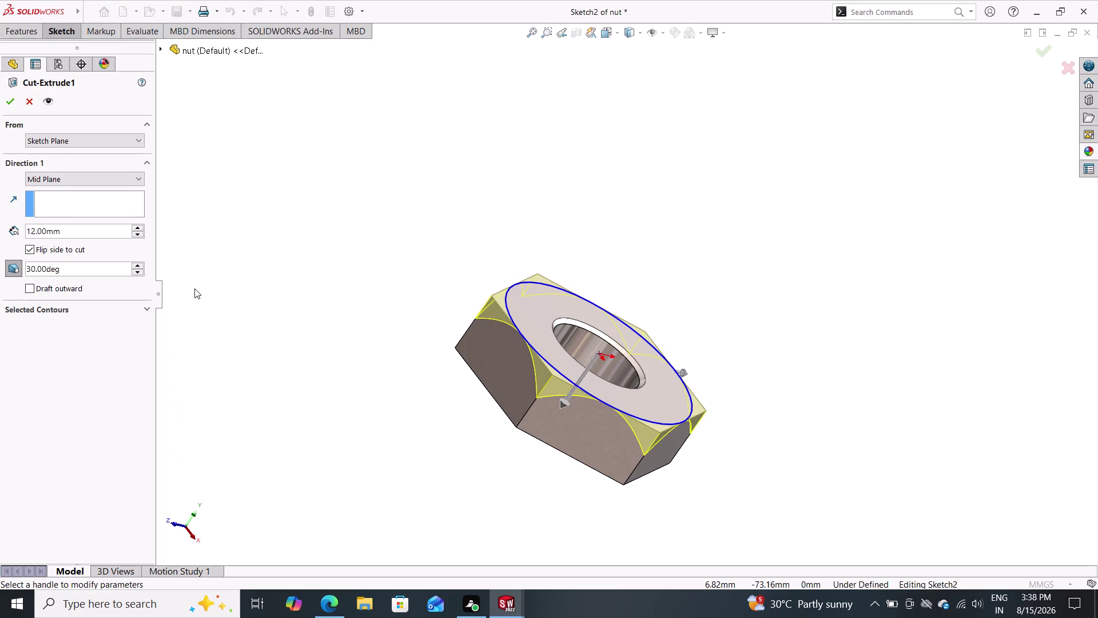
double_click(65, 234)
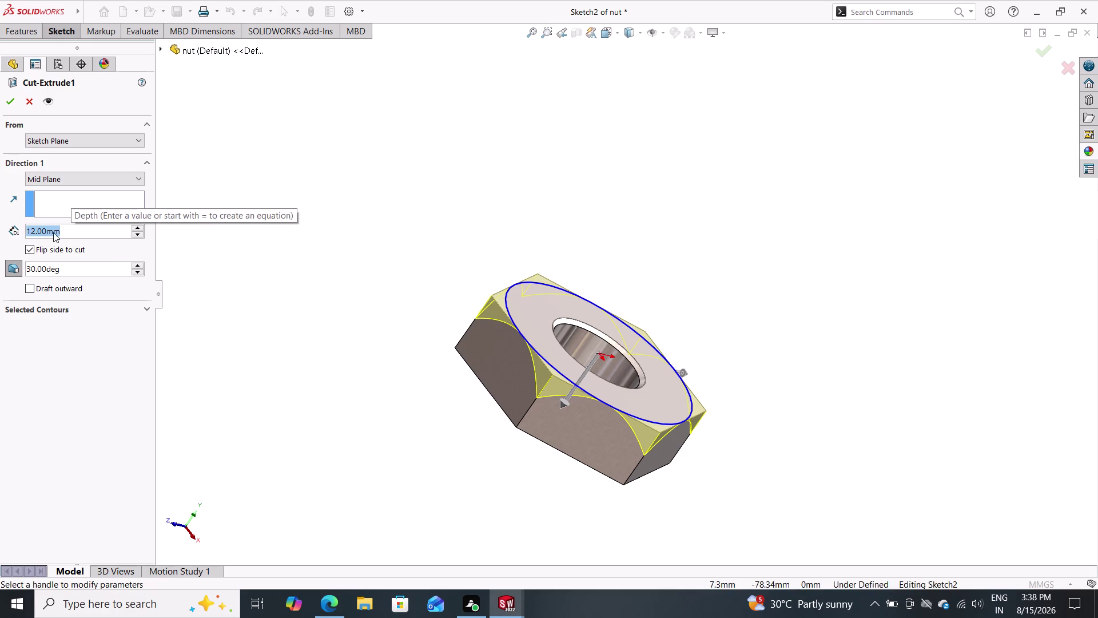
key(3)
key(Return)
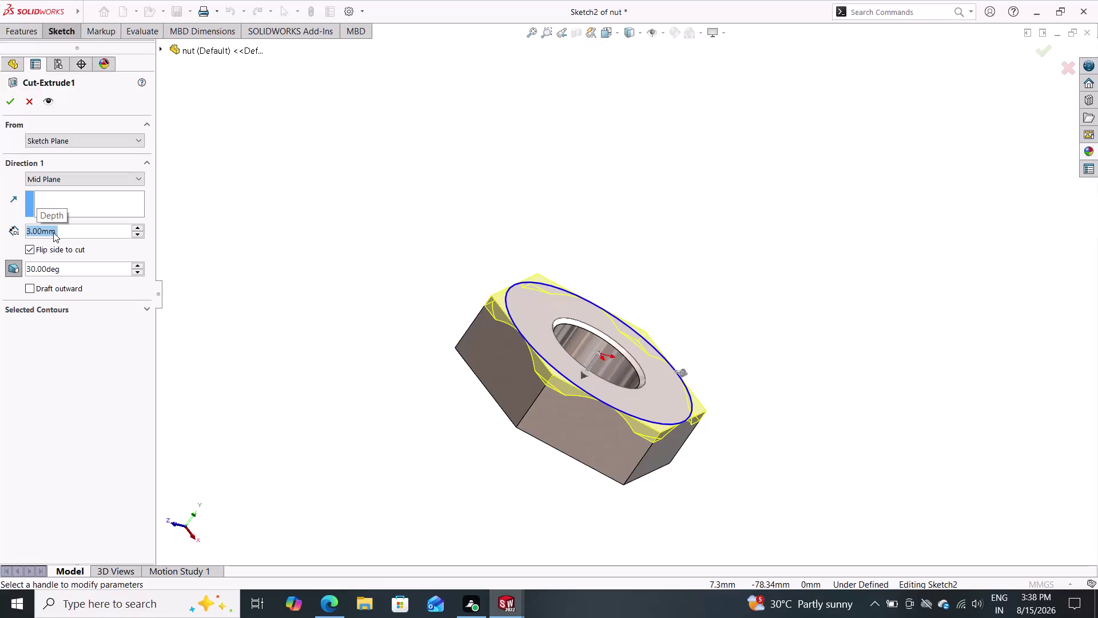
Set the cut's draft angle to 45° and confirm the feature.
double_click(71, 276)
click(70, 268)
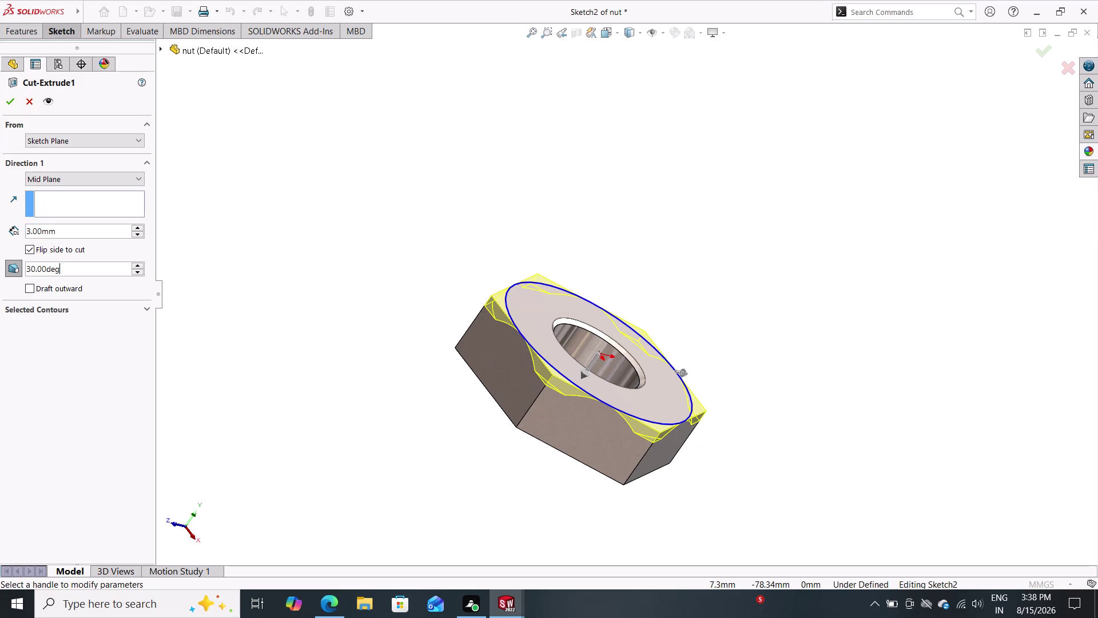
drag(68, 266, 14, 254)
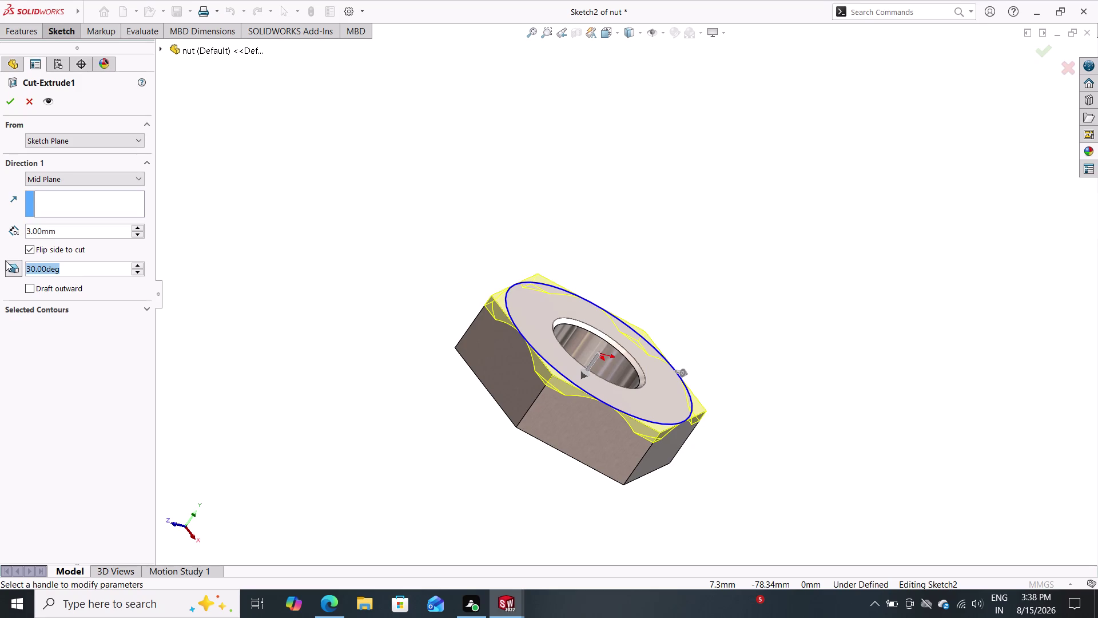
text(45)
key(Return)
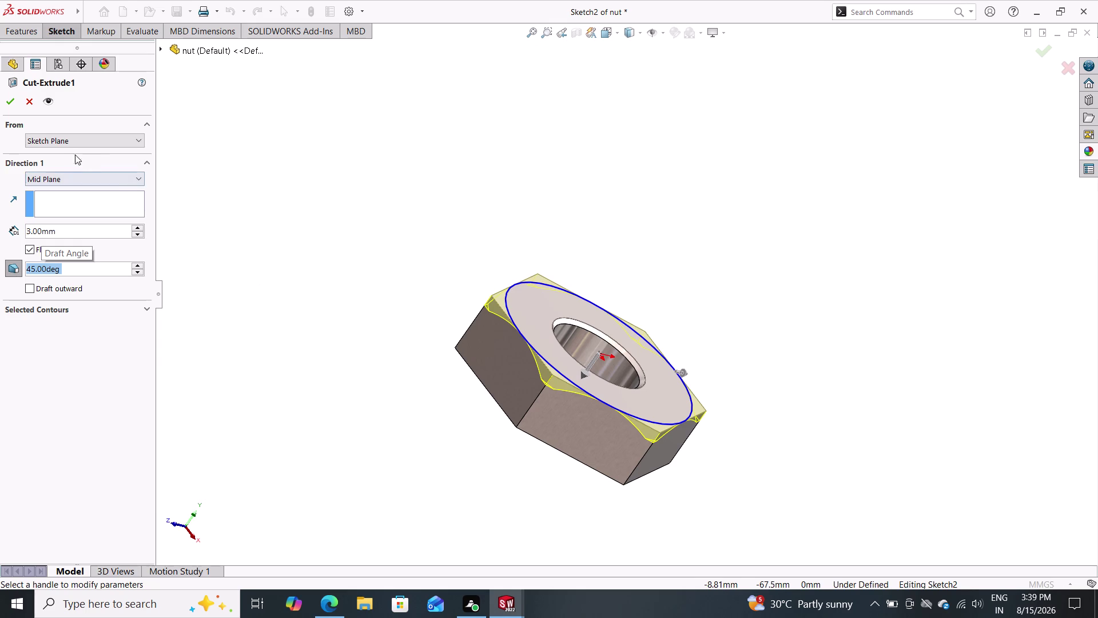
triple_click(9, 108)
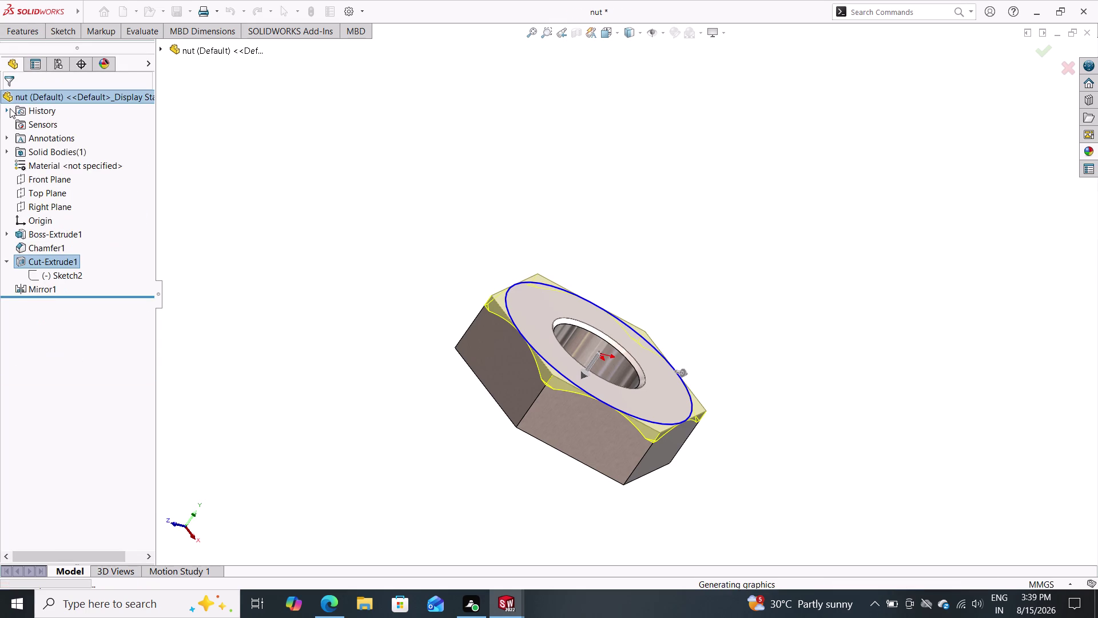
middle_drag(349, 398, 354, 396)
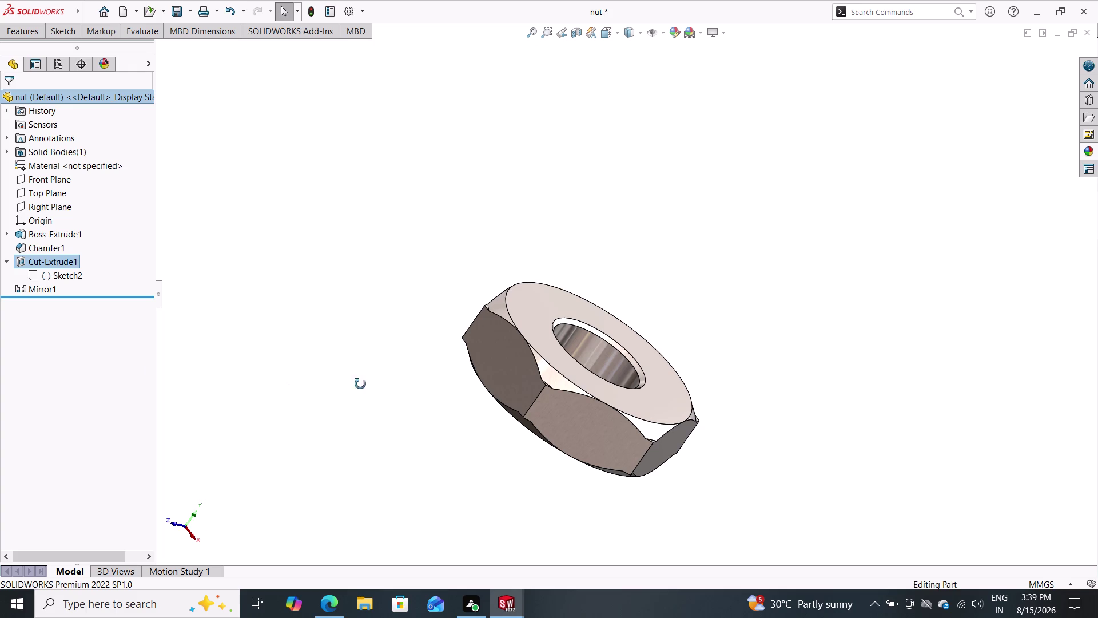
middle_drag(353, 395, 461, 442)
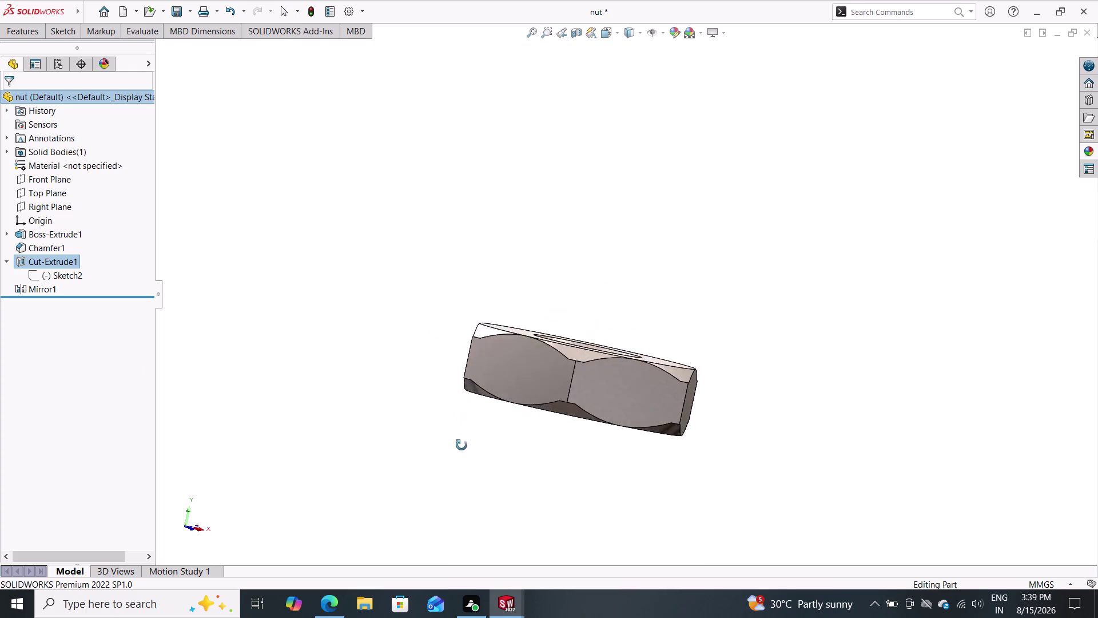
middle_drag(461, 442, 391, 517)
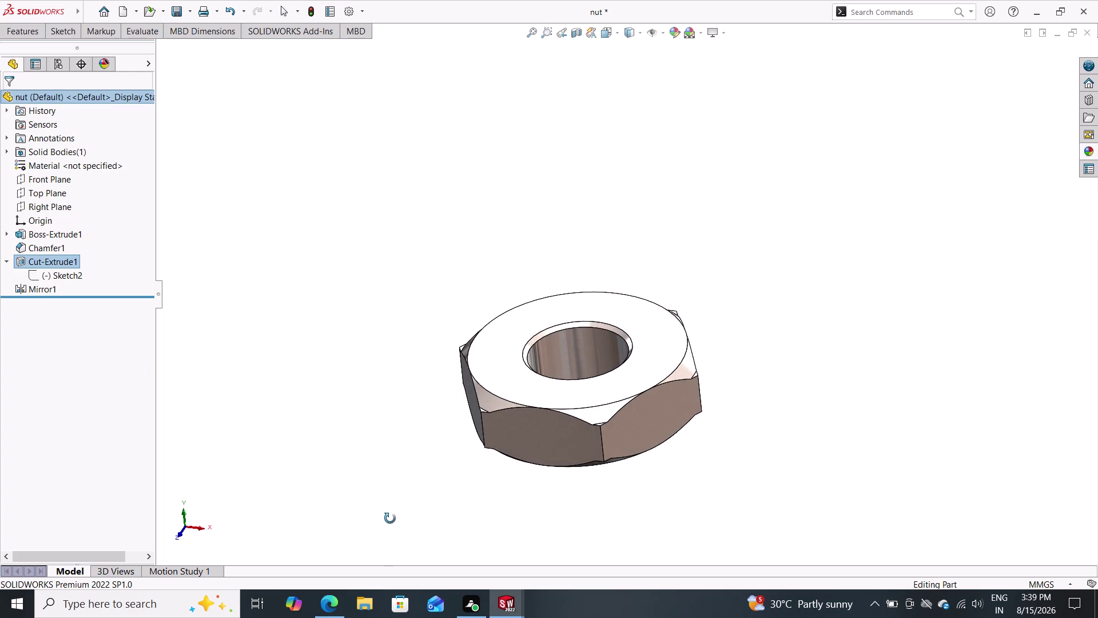
middle_drag(391, 516, 402, 374)
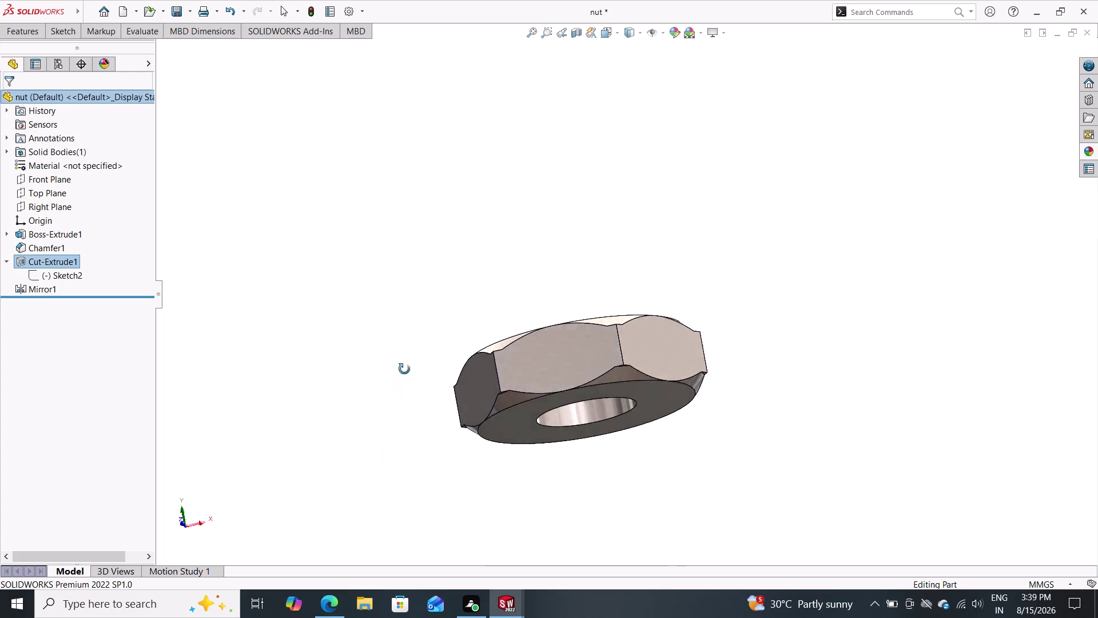
middle_drag(403, 374, 481, 287)
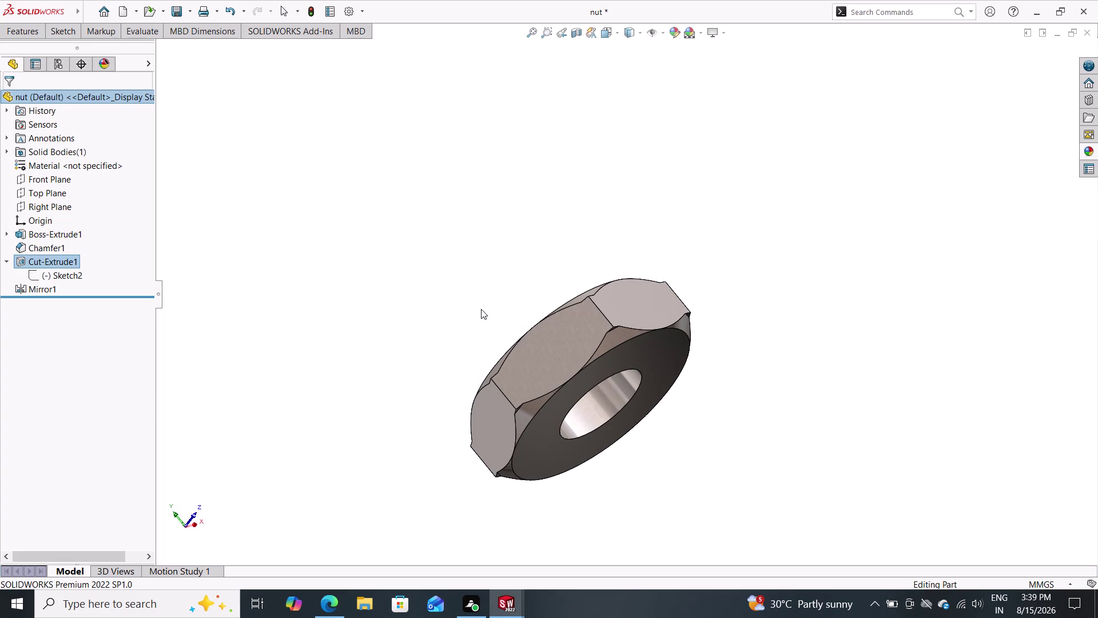
key(ctrl+z)
middle_drag(504, 259, 534, 315)
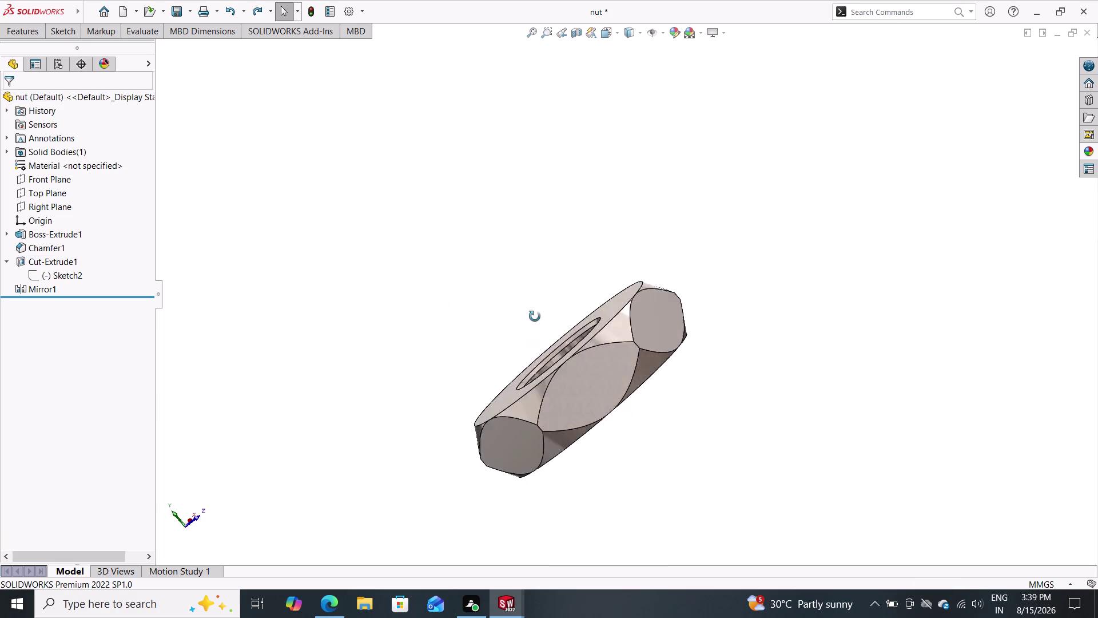
middle_drag(534, 315, 584, 371)
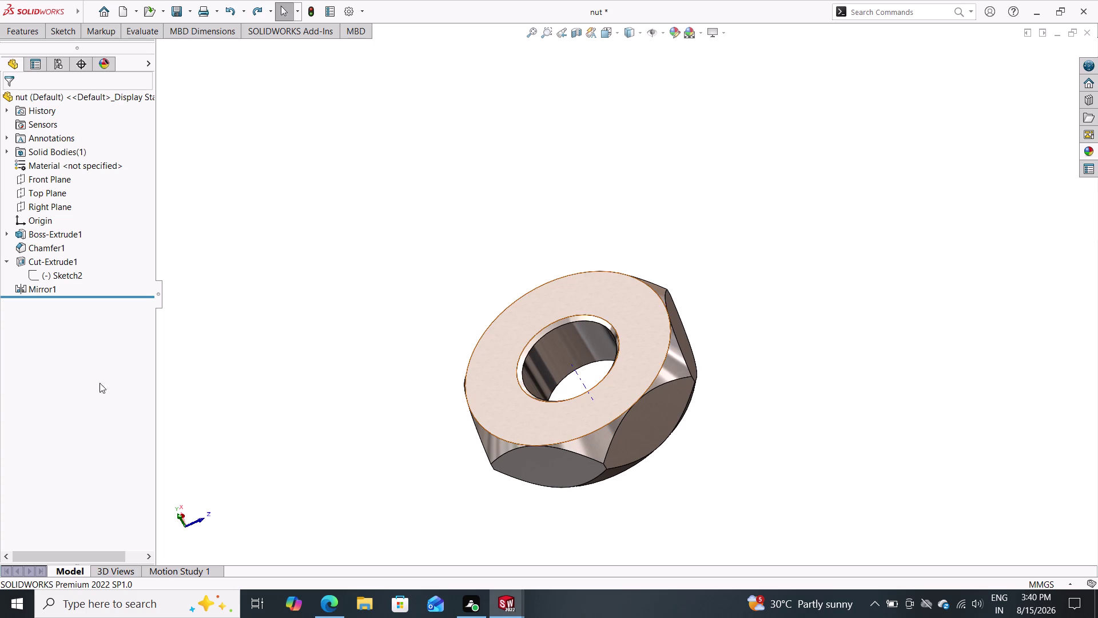
click(29, 262)
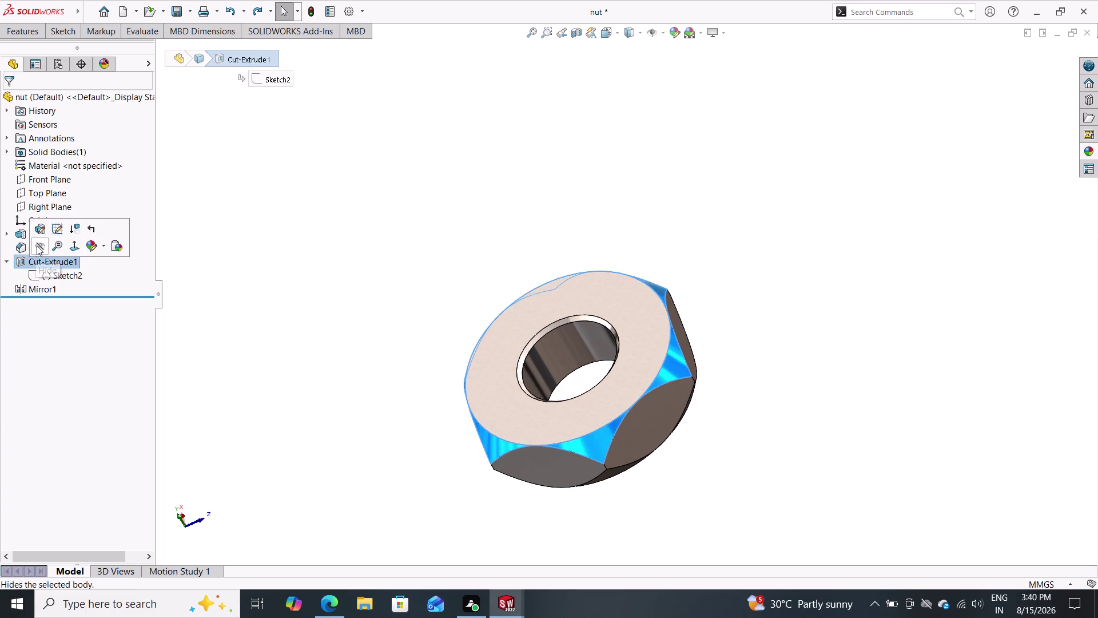
Edit Cut-Extrude1's draft angle, trying 60°, then 45°, and settling on 60°.
click(44, 226)
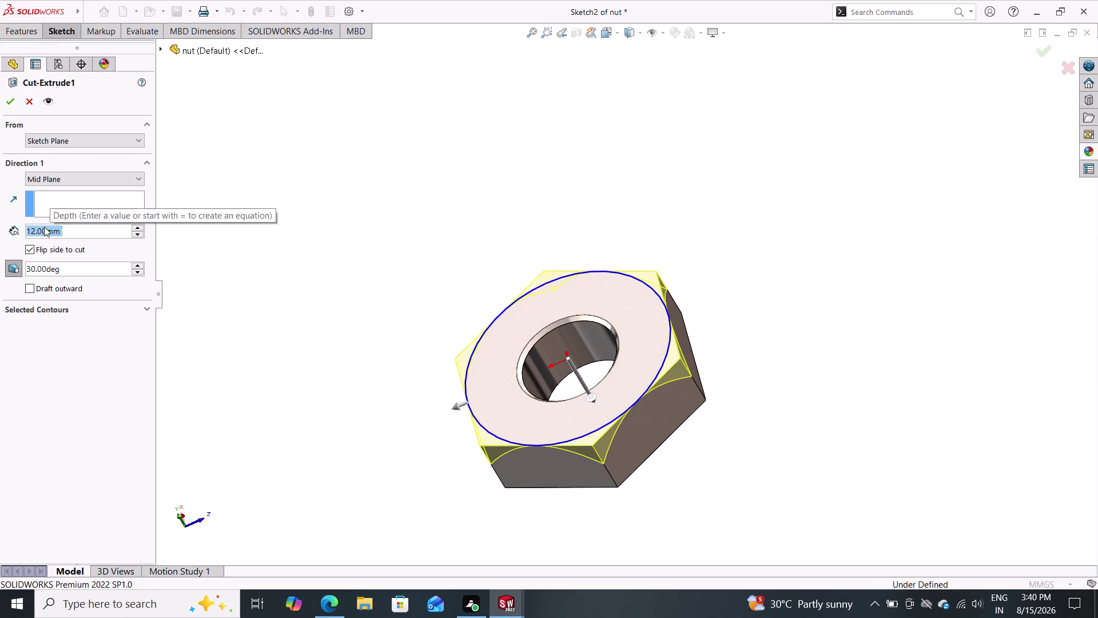
double_click(68, 272)
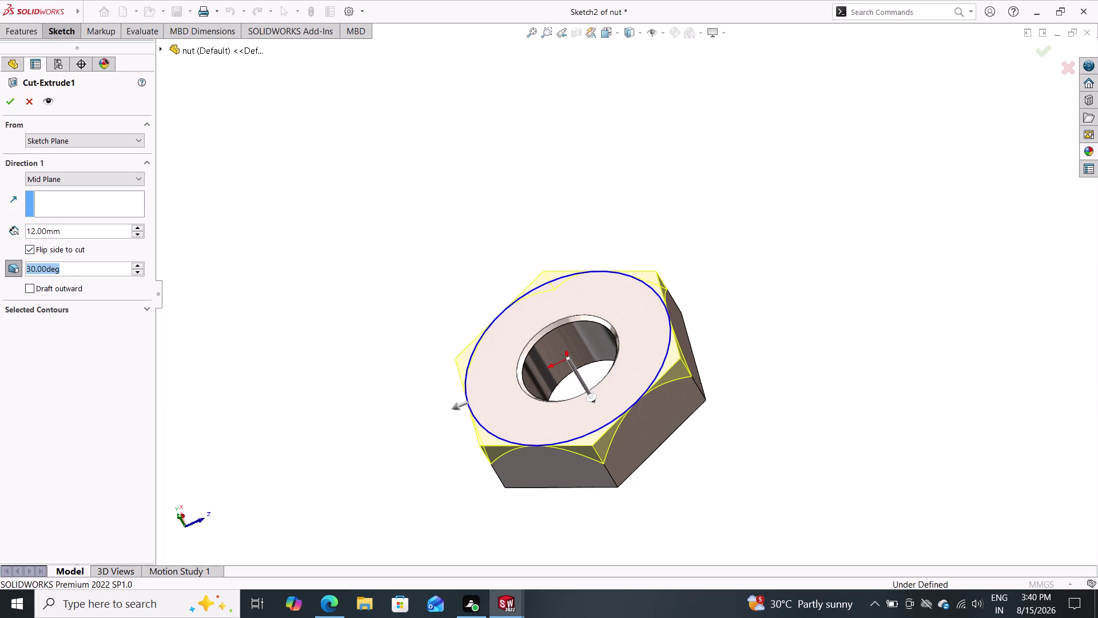
text(60)
key(Return)
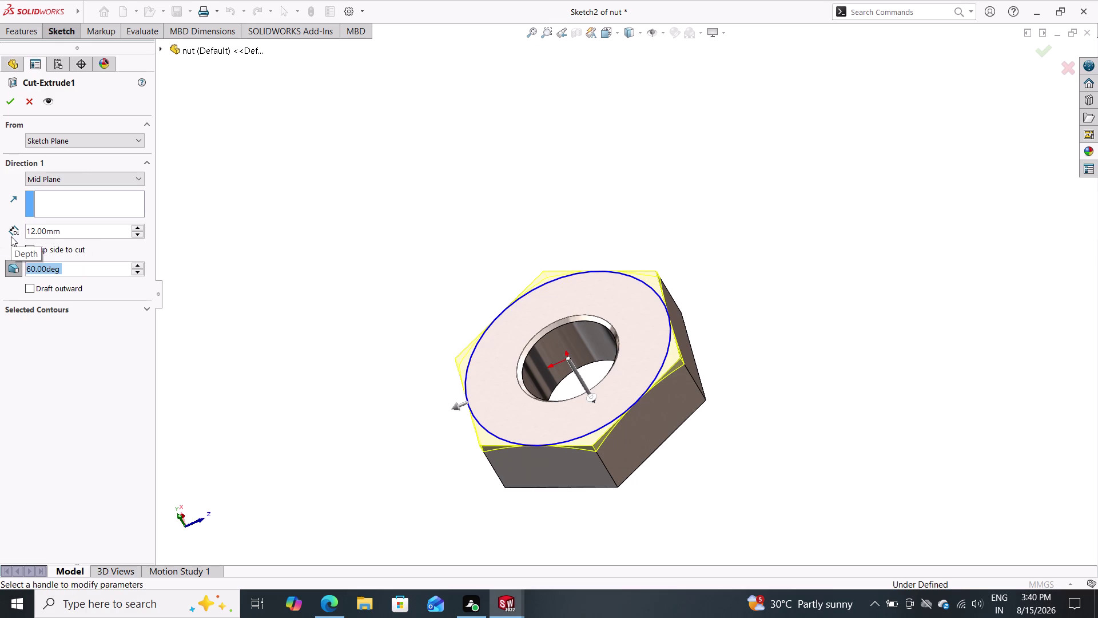
text(45)
key(Return)
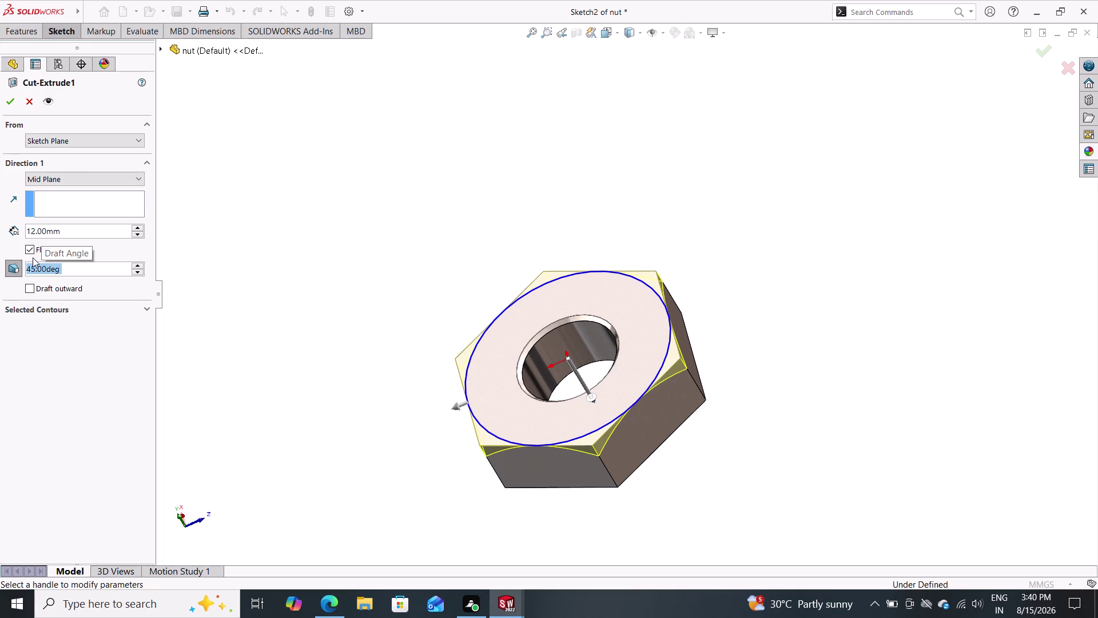
text(60)
key(Return)
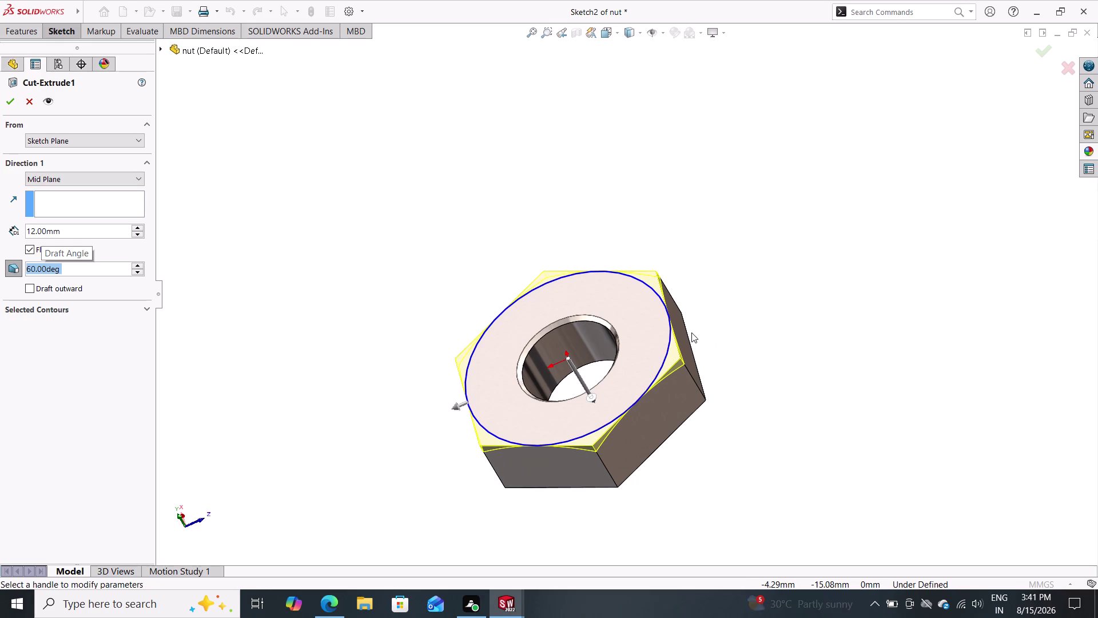
middle_drag(762, 348, 769, 349)
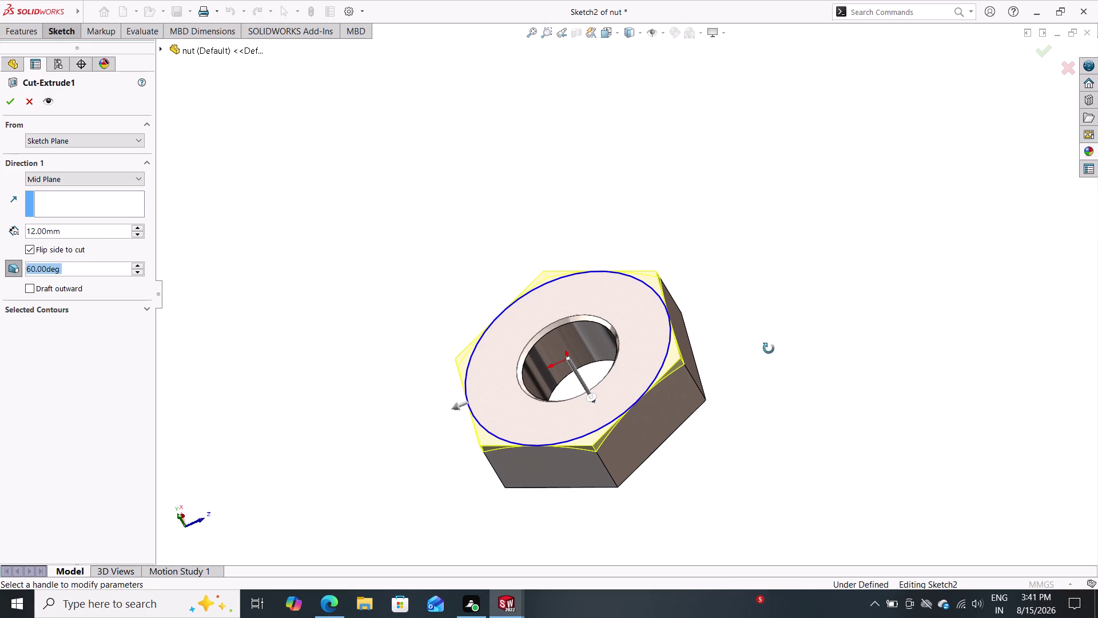
Browse the Miscellaneous > Pattern appearances in the Appearances library.
middle_drag(769, 348, 816, 337)
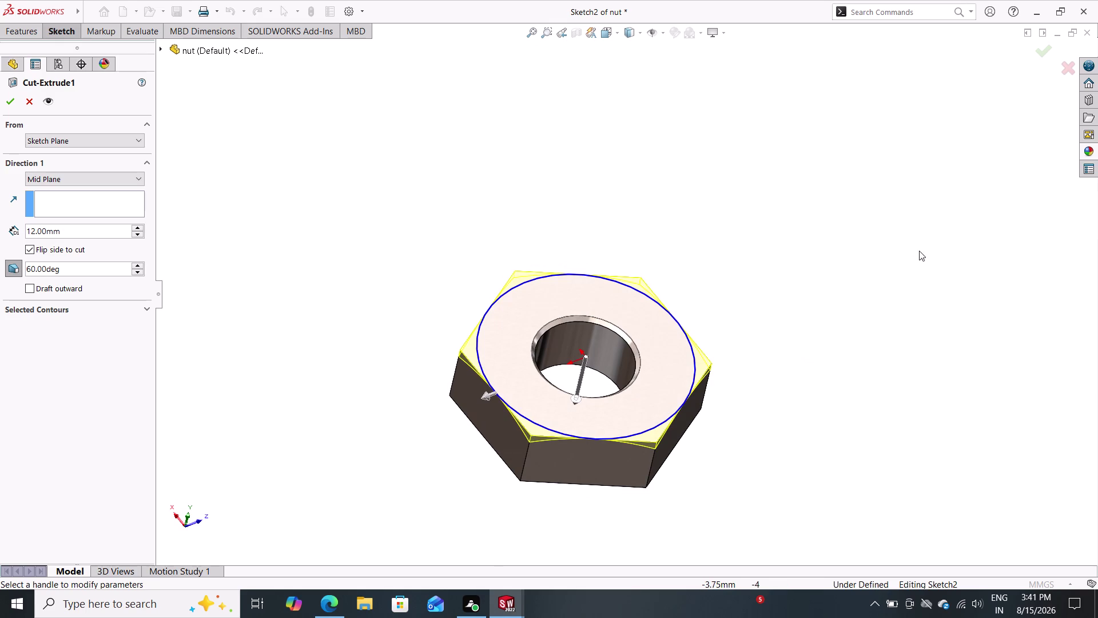
click(1087, 147)
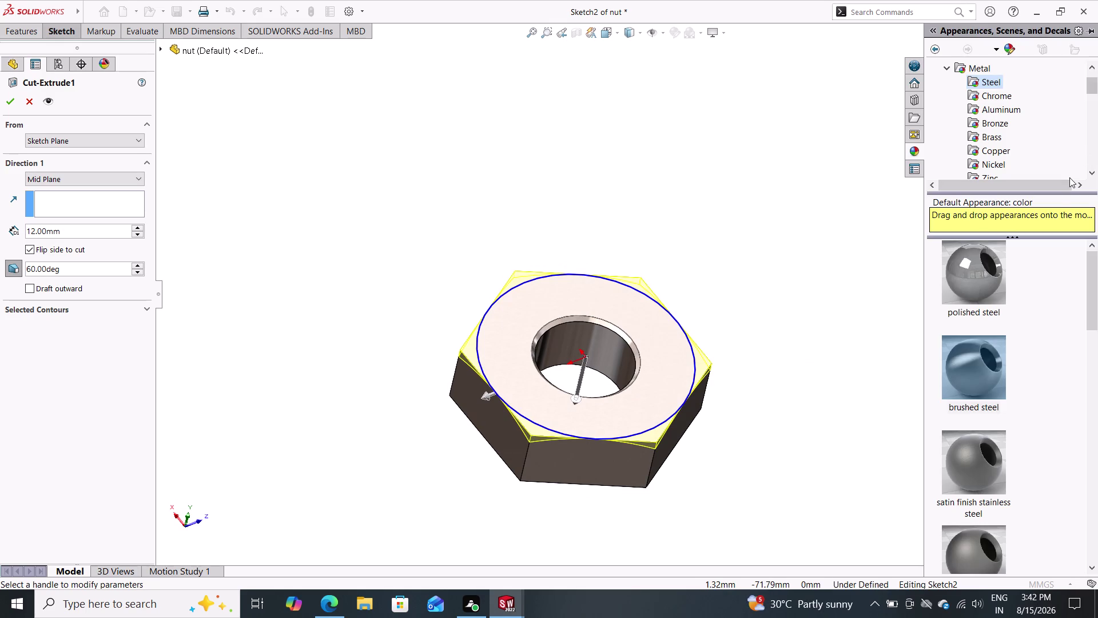
scroll(down, 3)
scroll(down, 3)
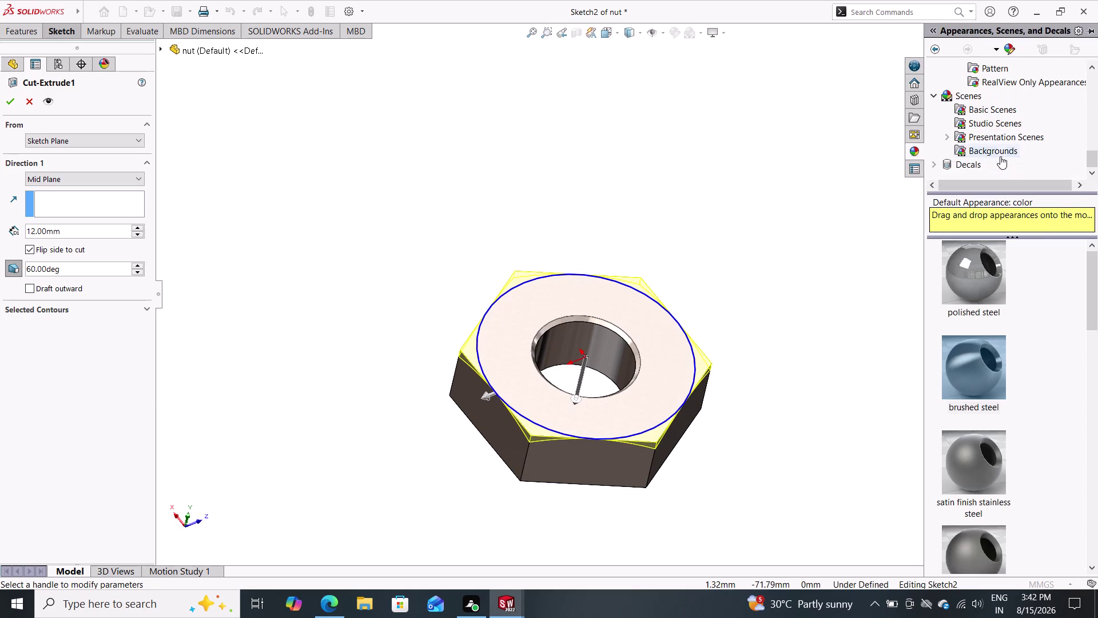
scroll(up, 3)
scroll(down, 3)
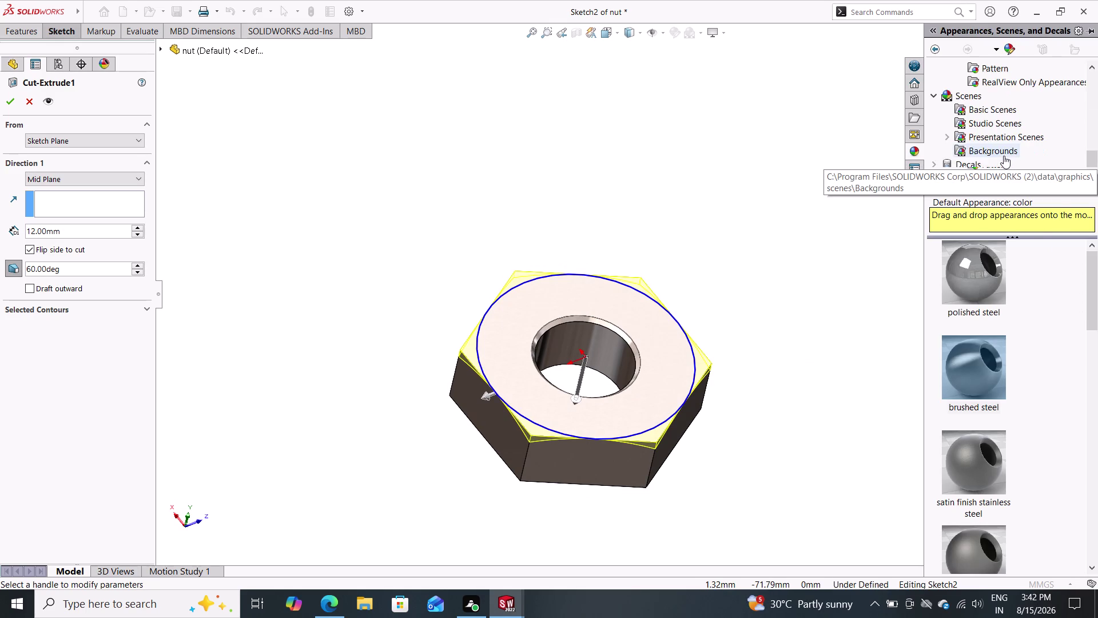
scroll(up, 3)
click(1000, 125)
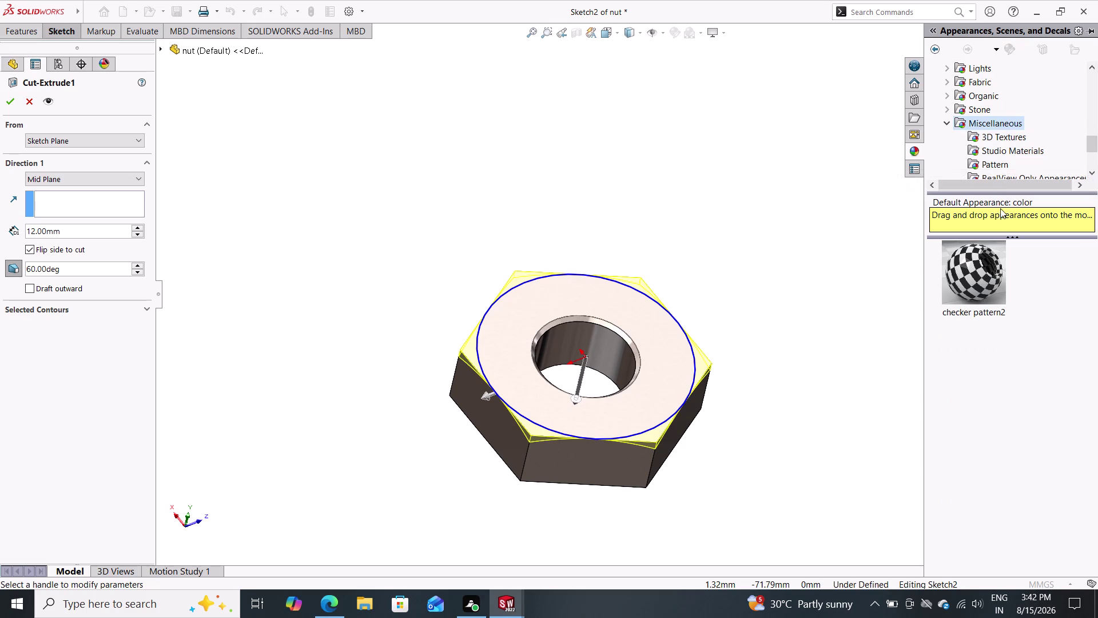
click(1010, 135)
click(1008, 157)
click(1004, 164)
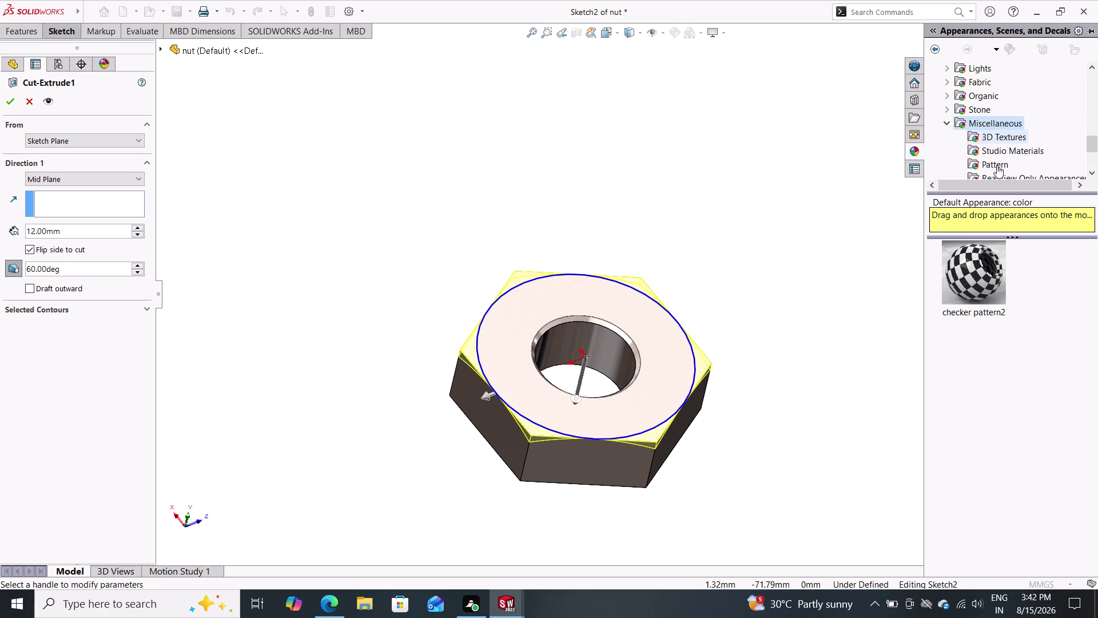
double_click(992, 165)
double_click(973, 161)
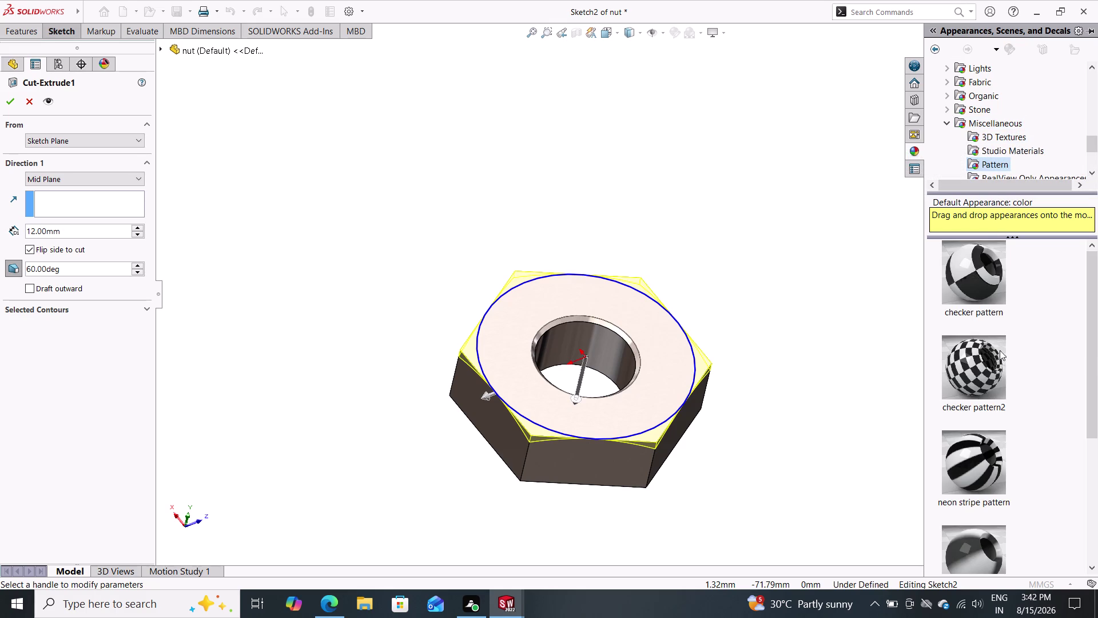
scroll(down, 3)
Try dragging a pattern appearance onto the nut, then accept the 60° cut edit.
drag(975, 534, 591, 364)
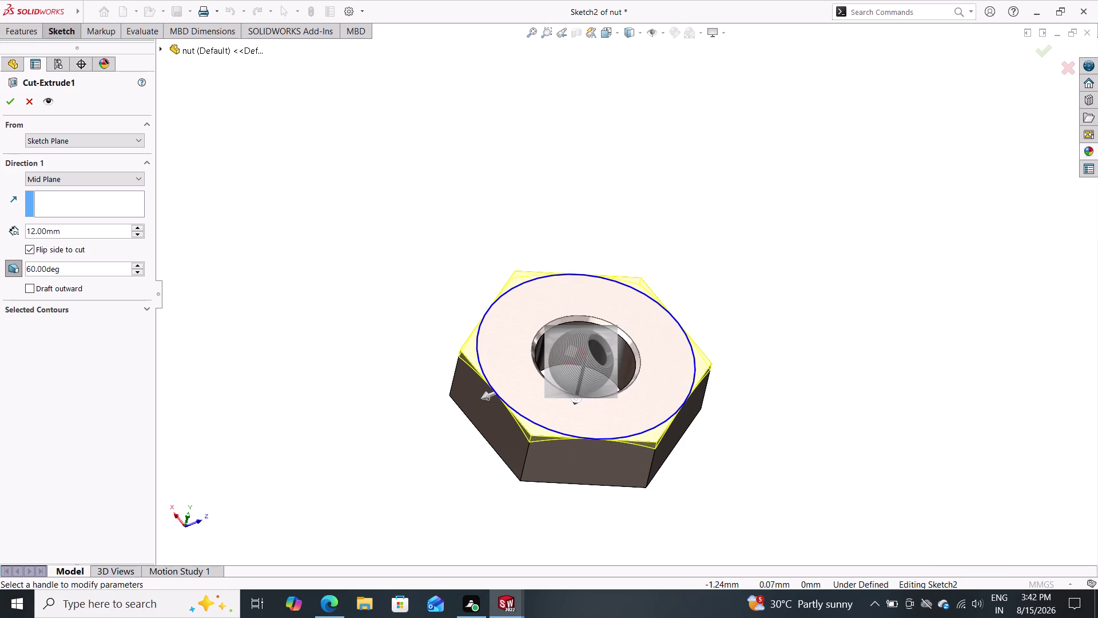
drag(591, 364, 612, 346)
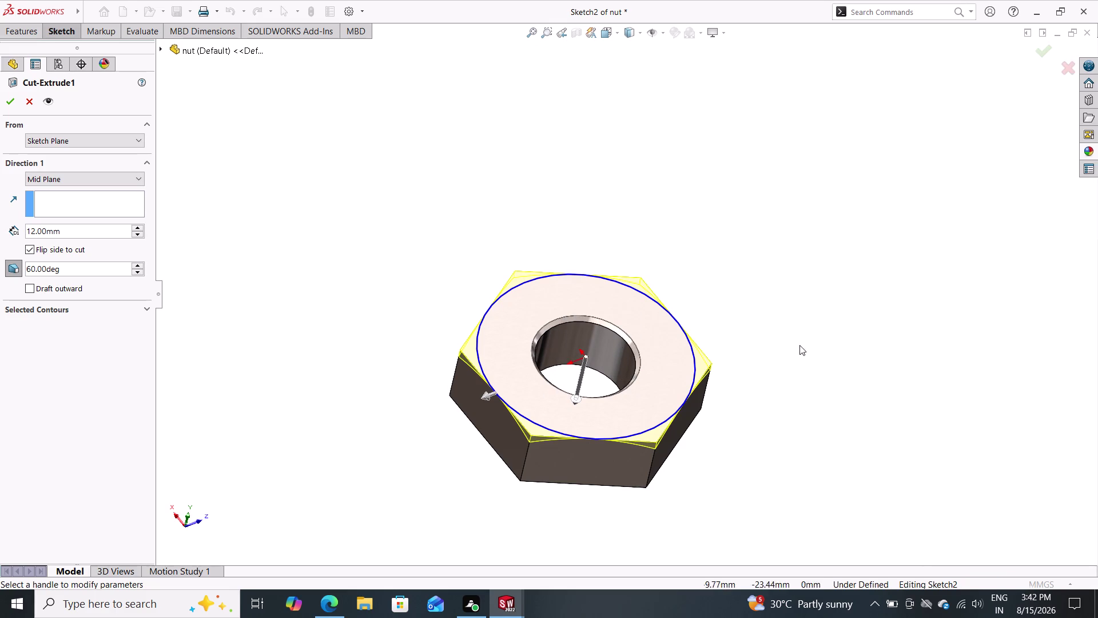
middle_drag(806, 333, 629, 258)
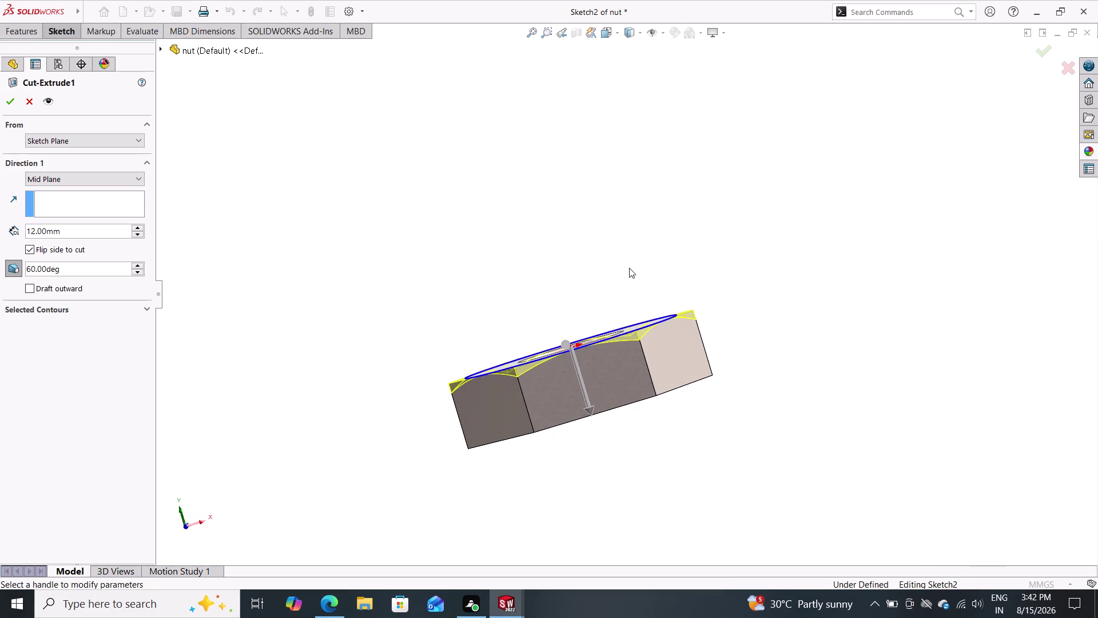
double_click(7, 97)
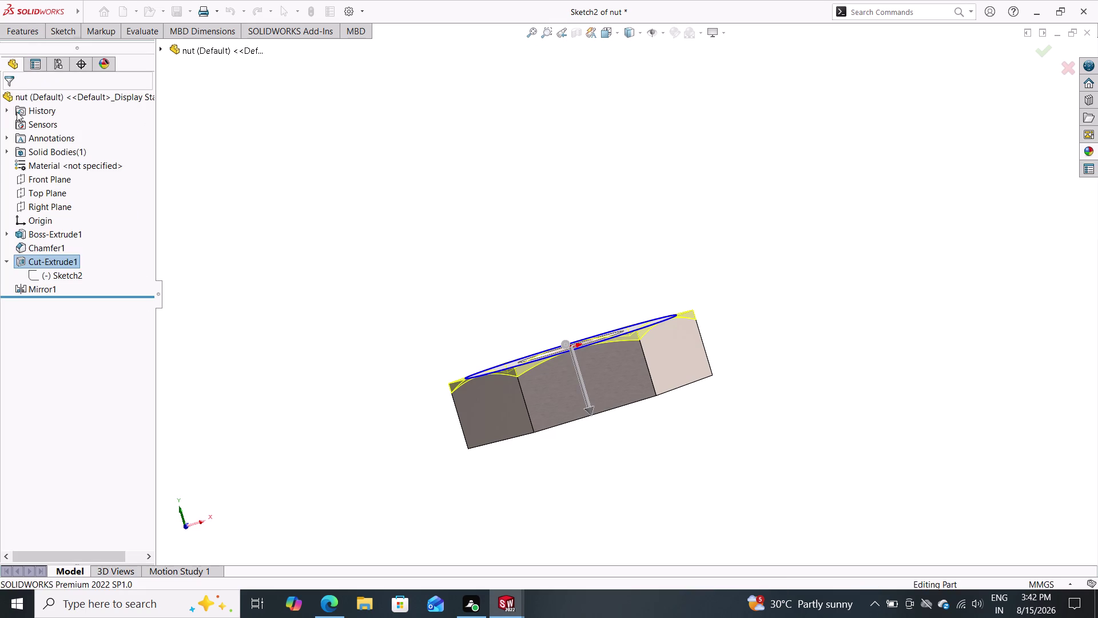
middle_drag(353, 188, 473, 286)
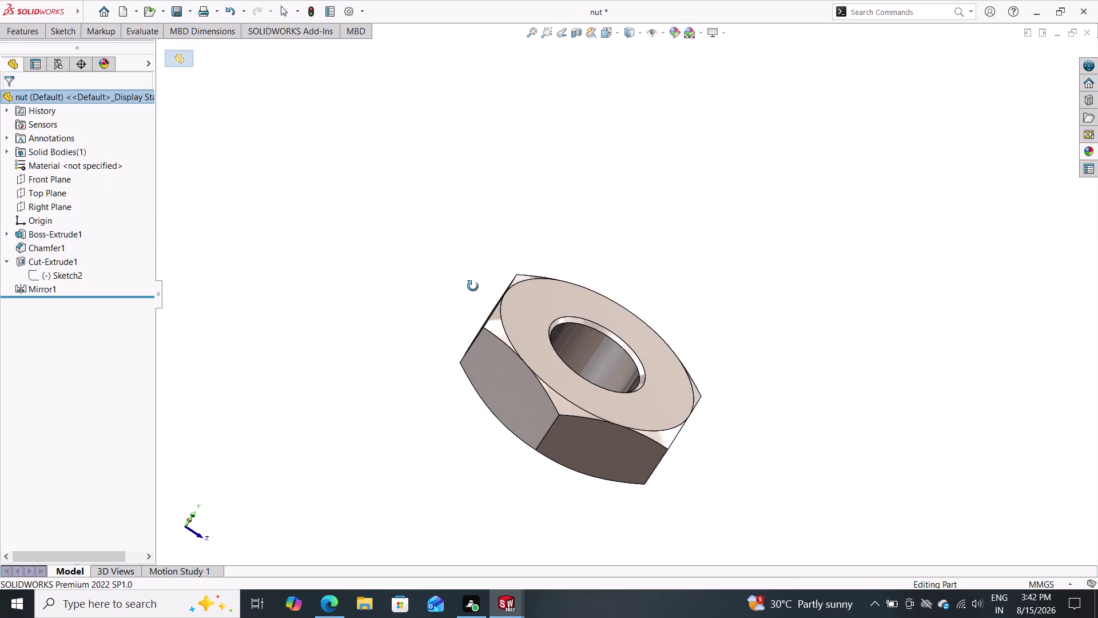
middle_drag(473, 286, 474, 286)
click(1089, 152)
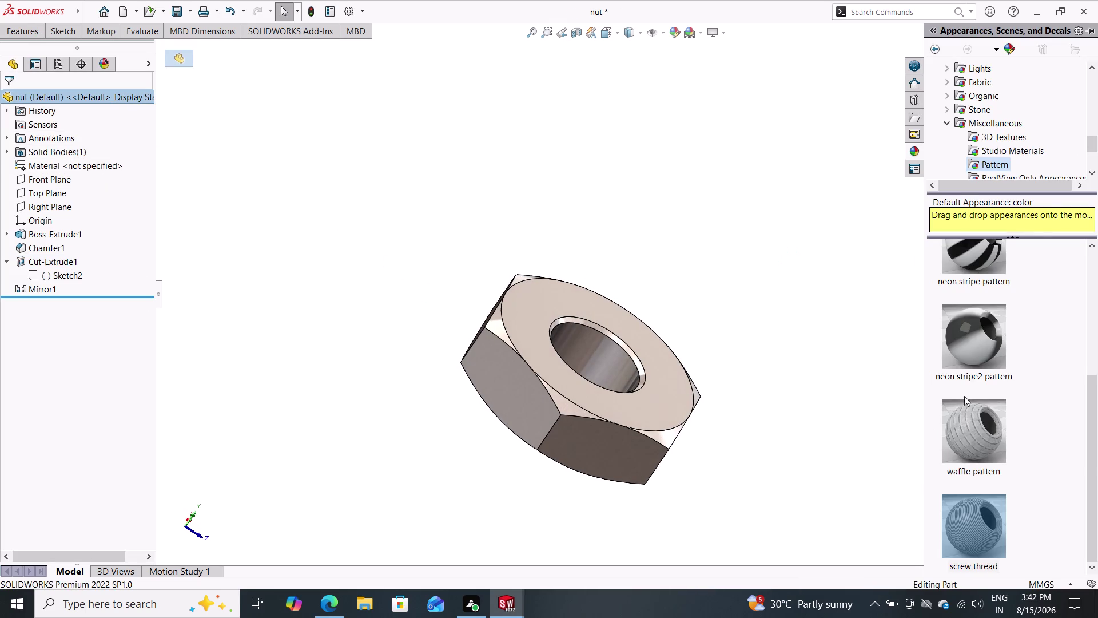
drag(982, 534, 620, 353)
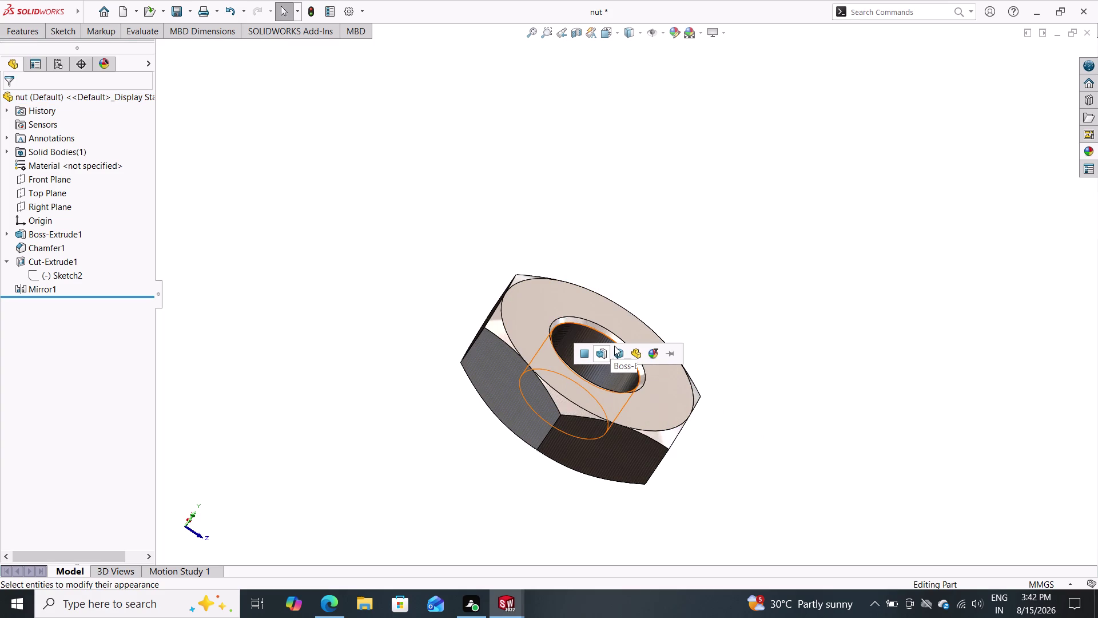
click(617, 346)
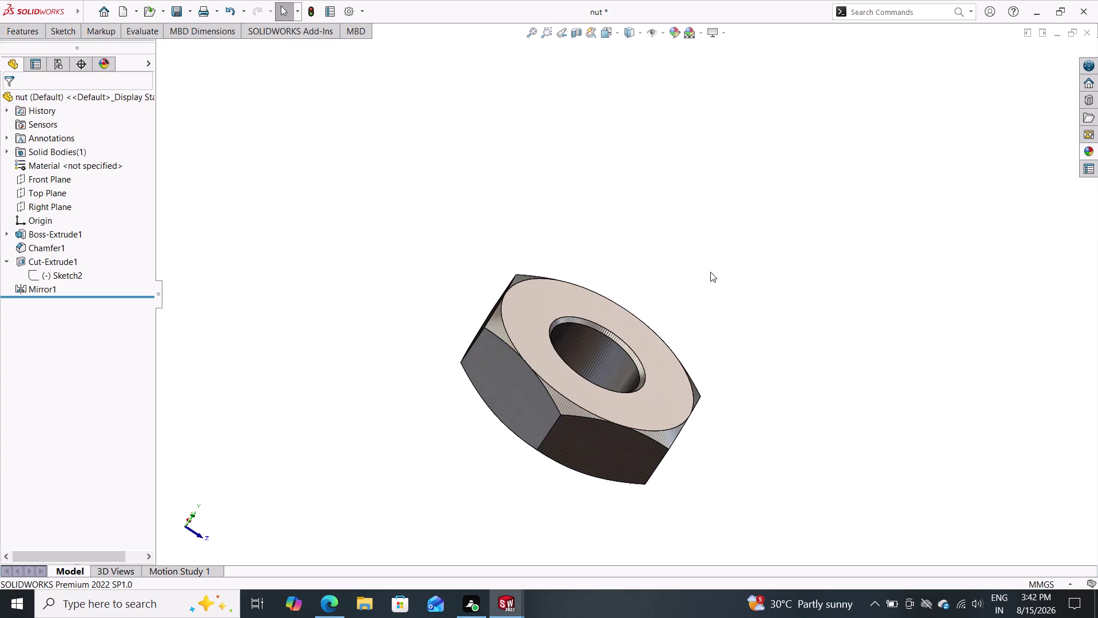
middle_drag(730, 274, 584, 420)
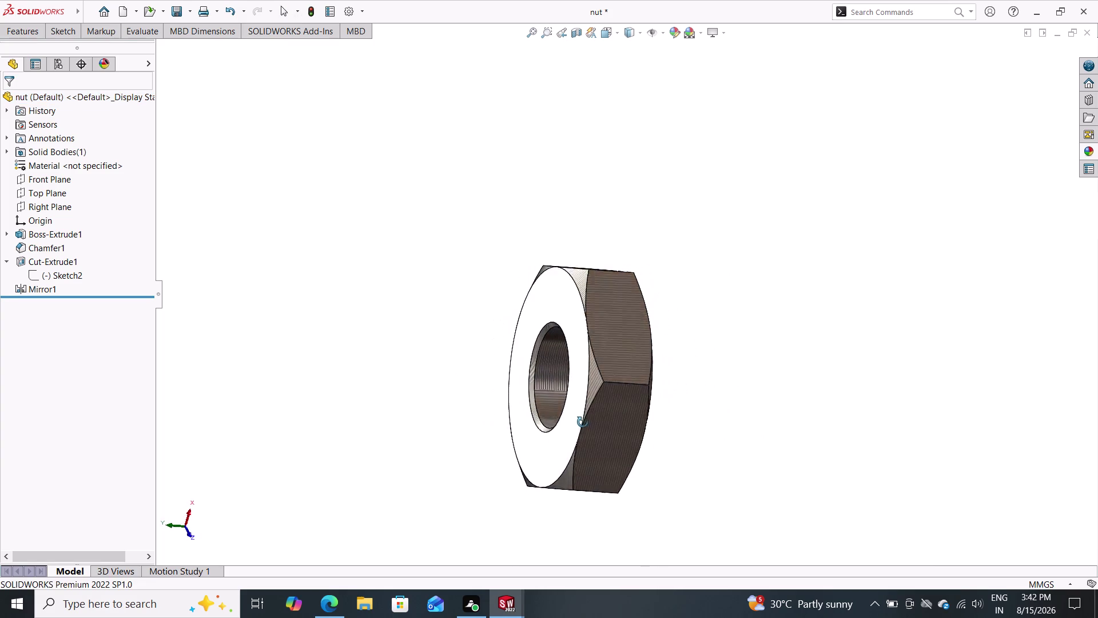
middle_drag(584, 420, 770, 354)
key(ctrl+z)
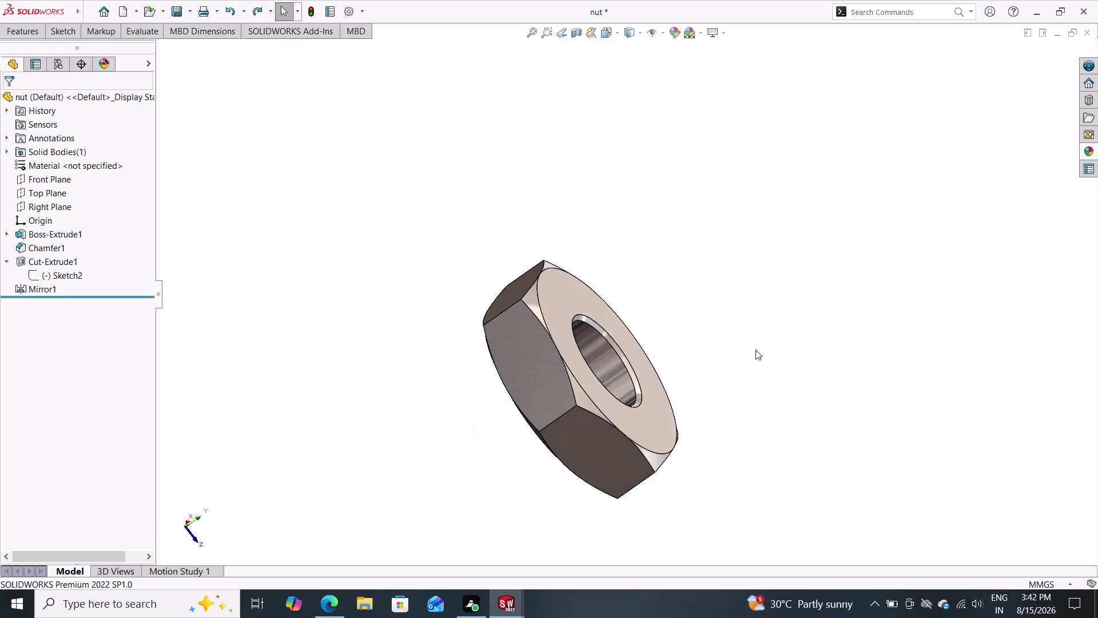
Drag a pattern appearance from the appearances library onto the nut's hole.
click(1084, 153)
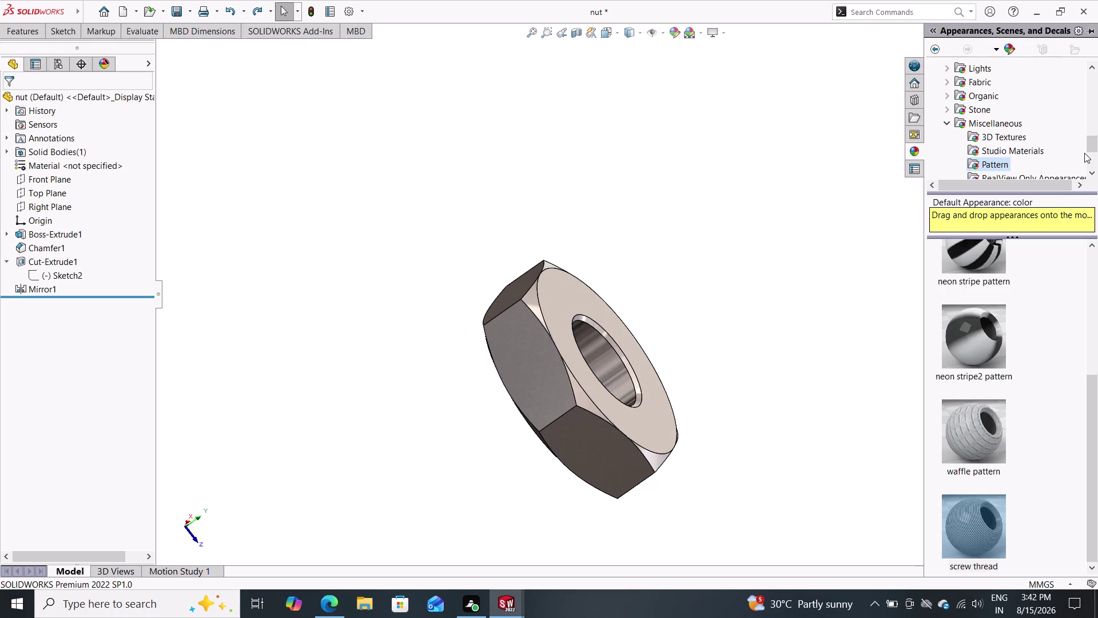
click(990, 536)
drag(989, 535, 956, 520)
drag(915, 504, 607, 347)
drag(621, 358, 855, 440)
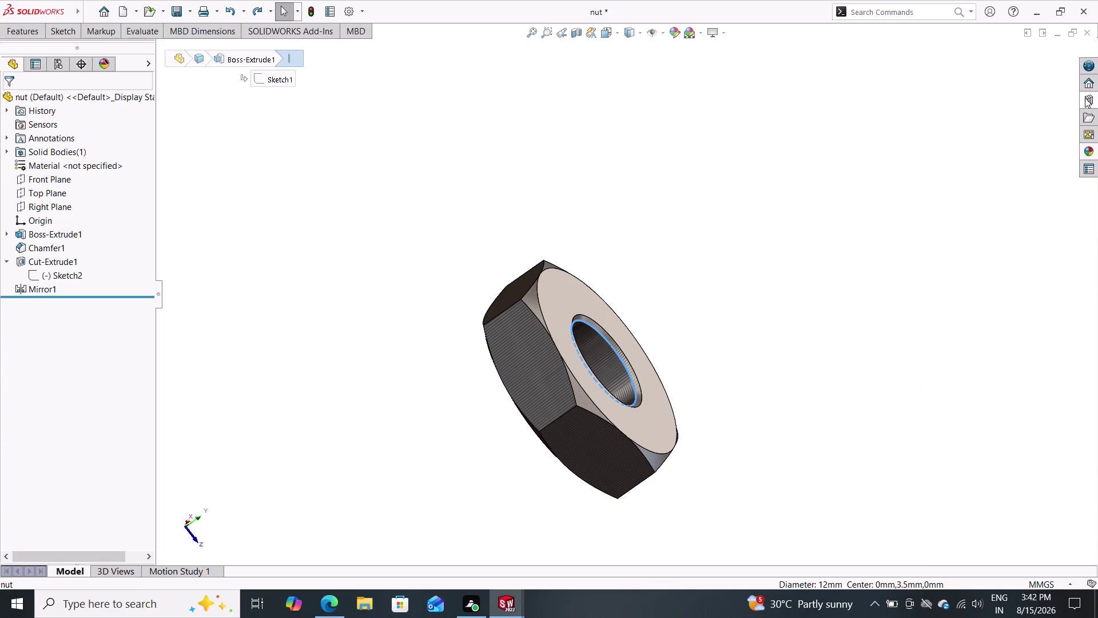
Apply the screw-thread appearance to the nut's front face, then undo it.
click(1091, 153)
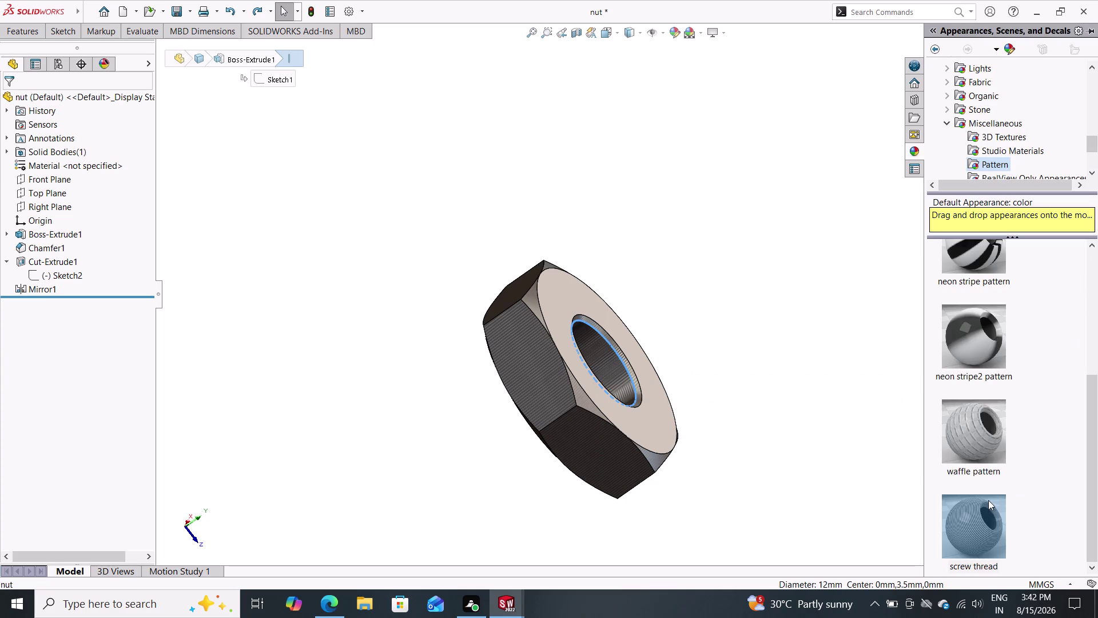
drag(988, 503, 630, 343)
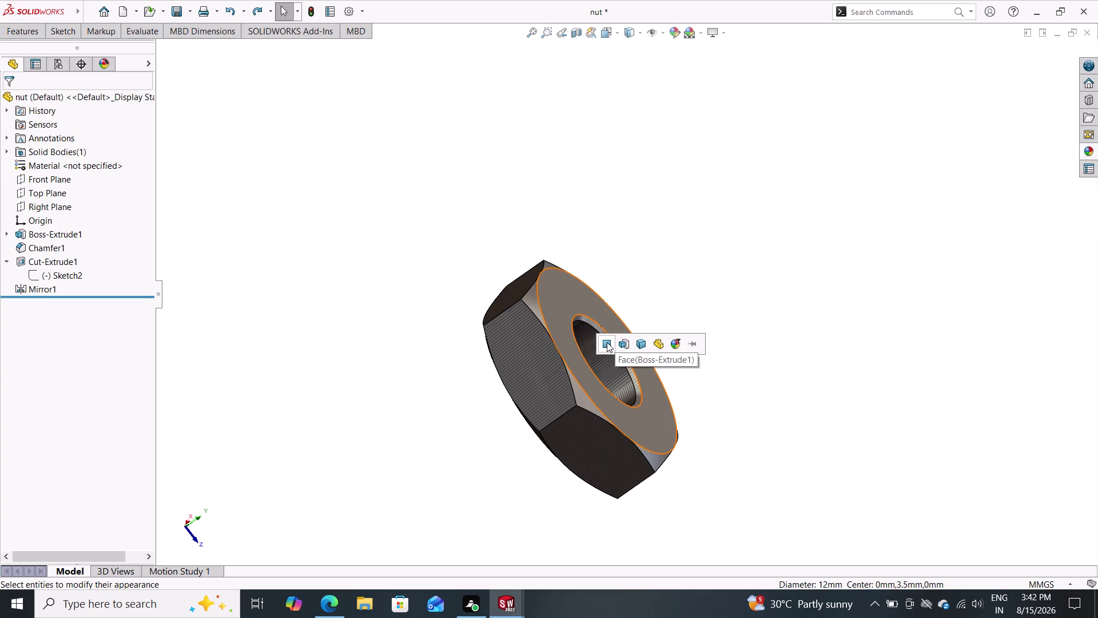
key(Escape)
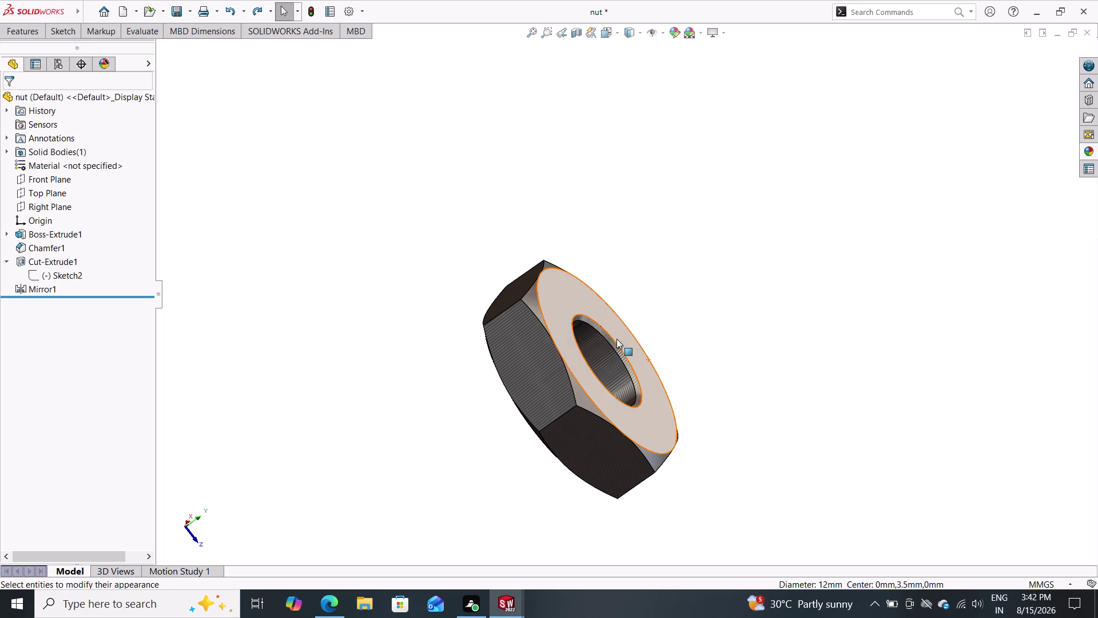
click(1084, 147)
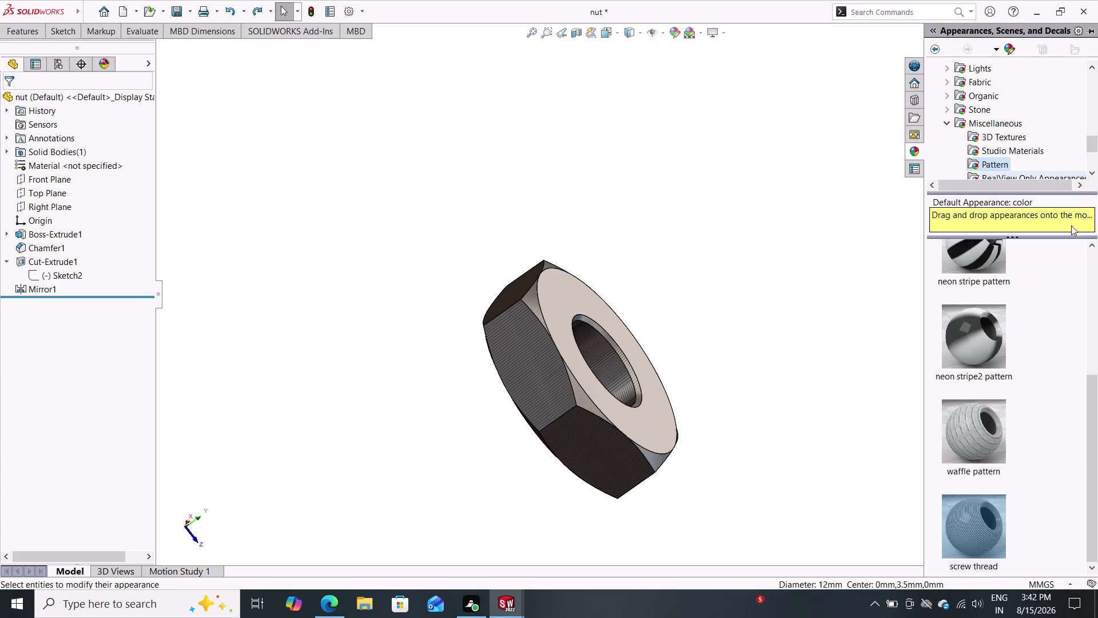
drag(976, 532, 975, 530)
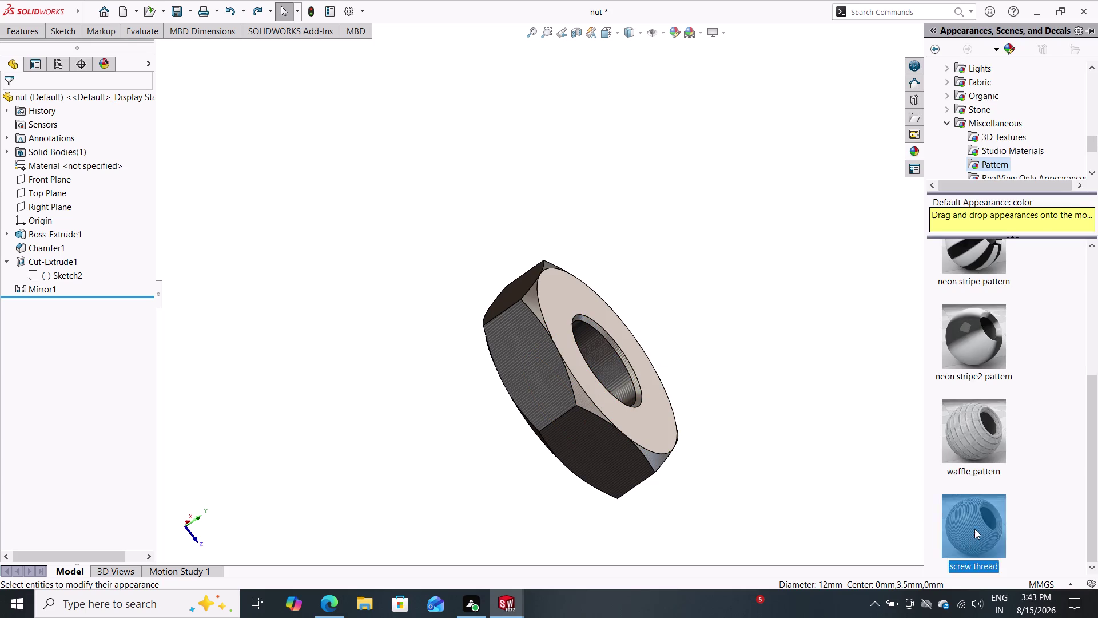
drag(974, 529, 620, 365)
click(619, 364)
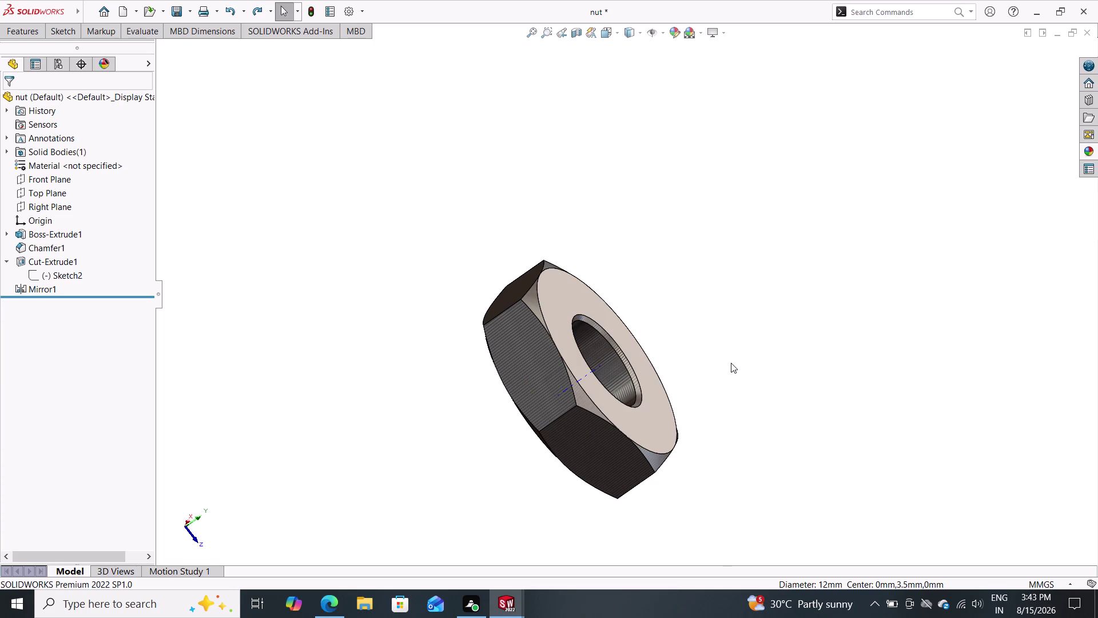
key(ctrl+z)
Orbit the nut to check its face, and undo the last change.
middle_drag(780, 351, 741, 419)
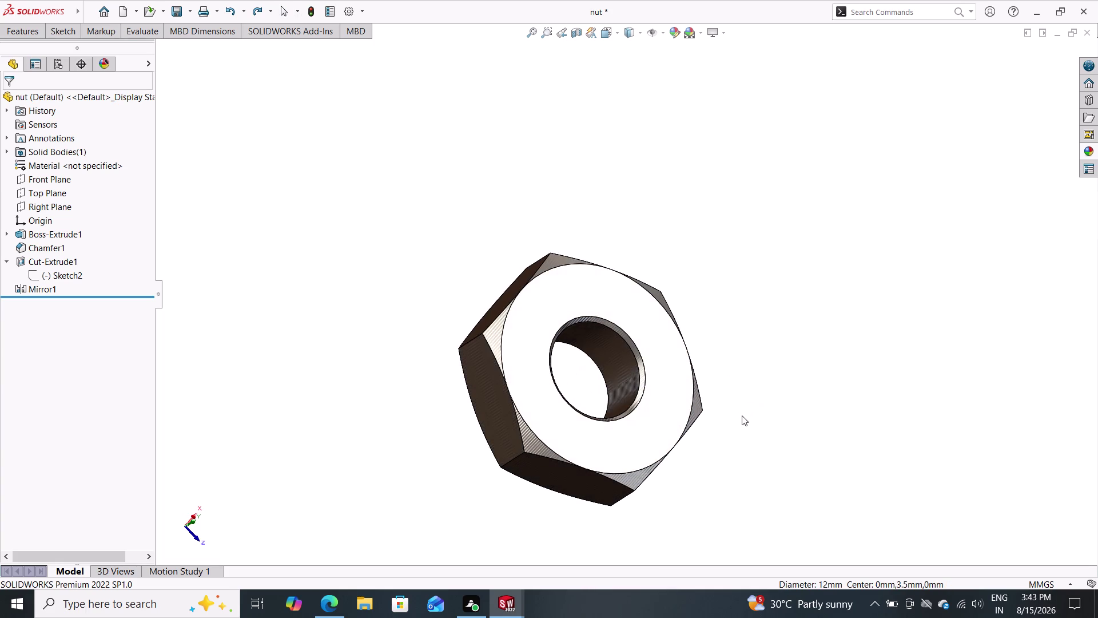
scroll(up, 3)
middle_drag(743, 415, 746, 400)
key(ctrl+z)
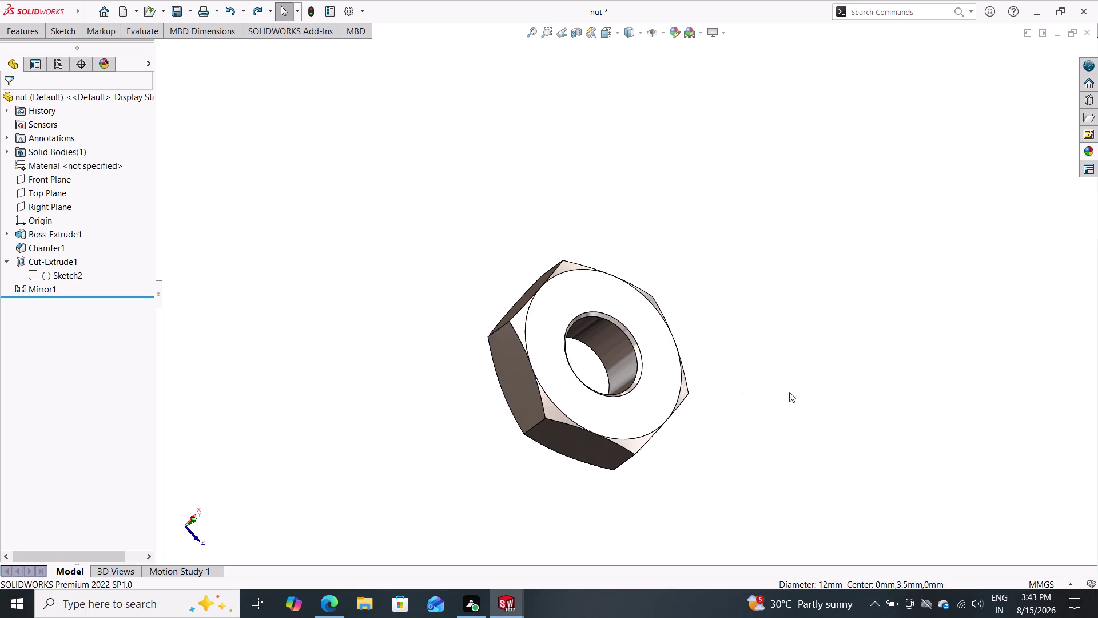
Drop the waffle pattern appearance onto the nut's bore.
click(1090, 148)
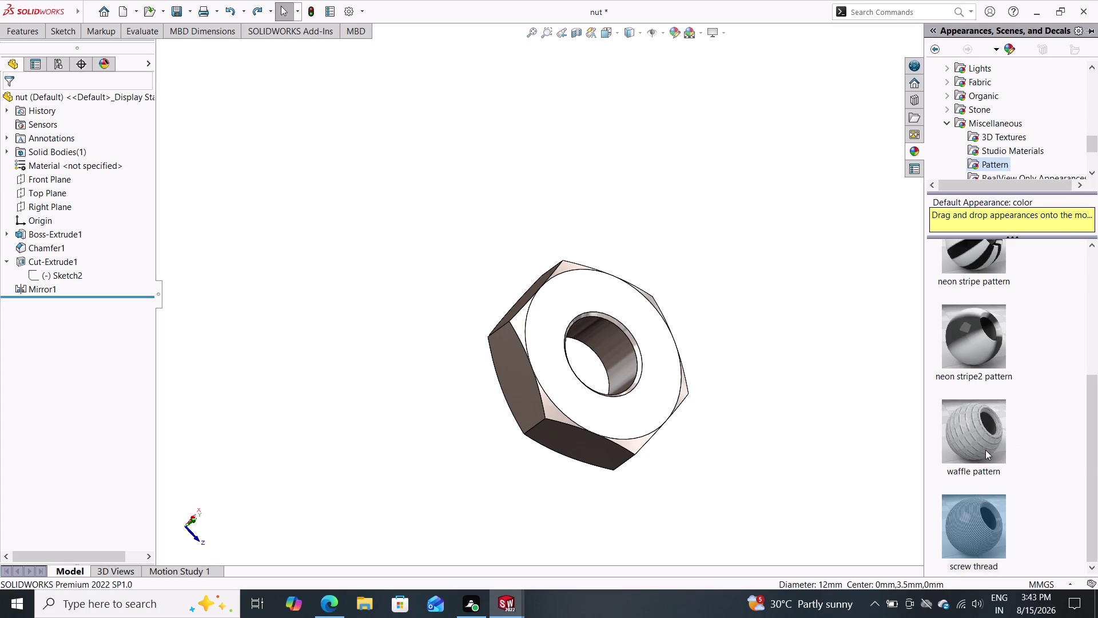
drag(984, 528, 703, 388)
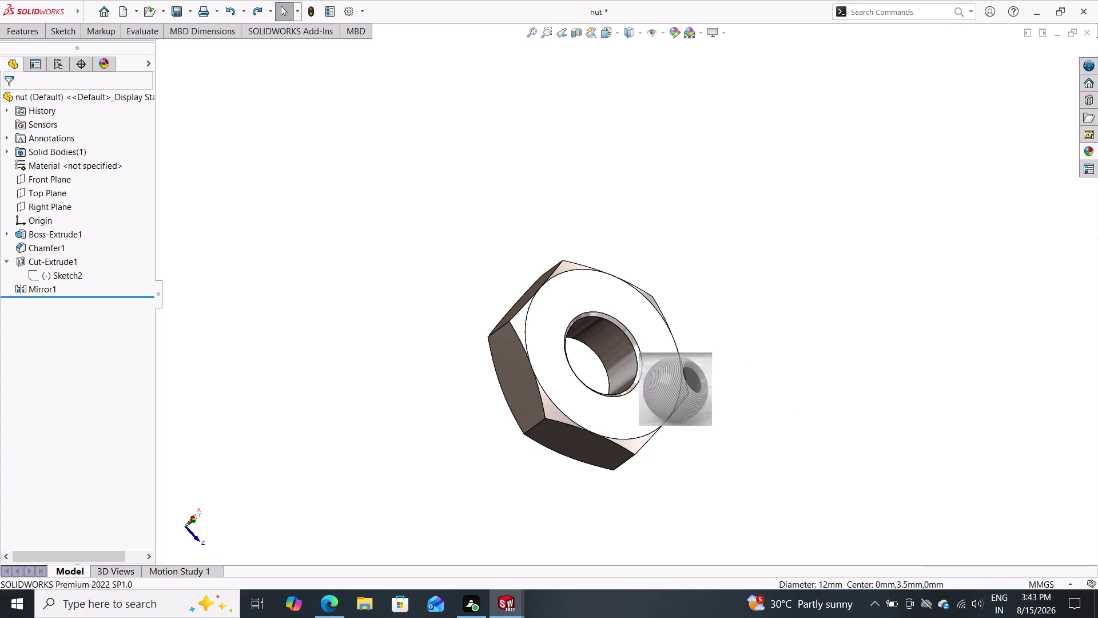
drag(704, 388, 615, 332)
drag(615, 332, 602, 331)
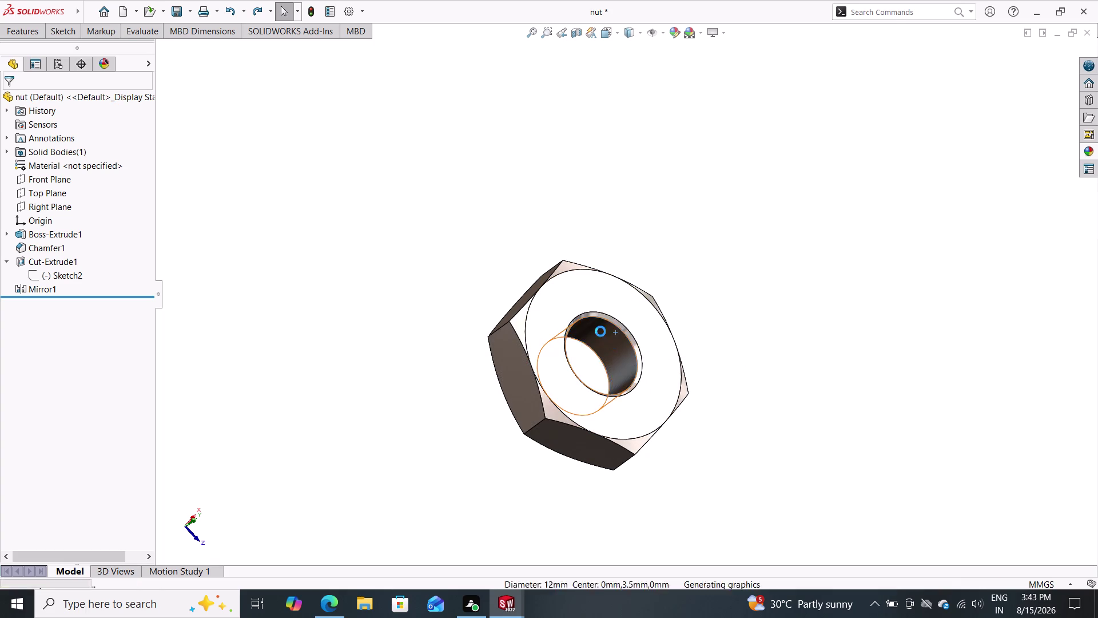
Orbit the nut to inspect the bore from above and face-on.
scroll(down, 3)
scroll(up, 3)
middle_drag(765, 383, 749, 323)
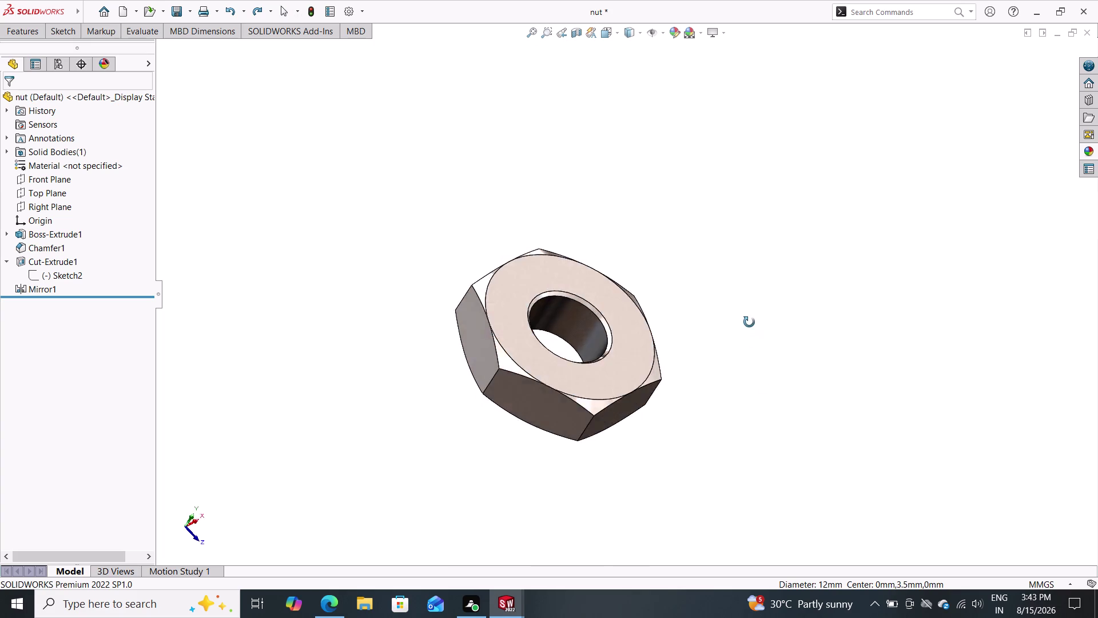
middle_drag(749, 323, 616, 387)
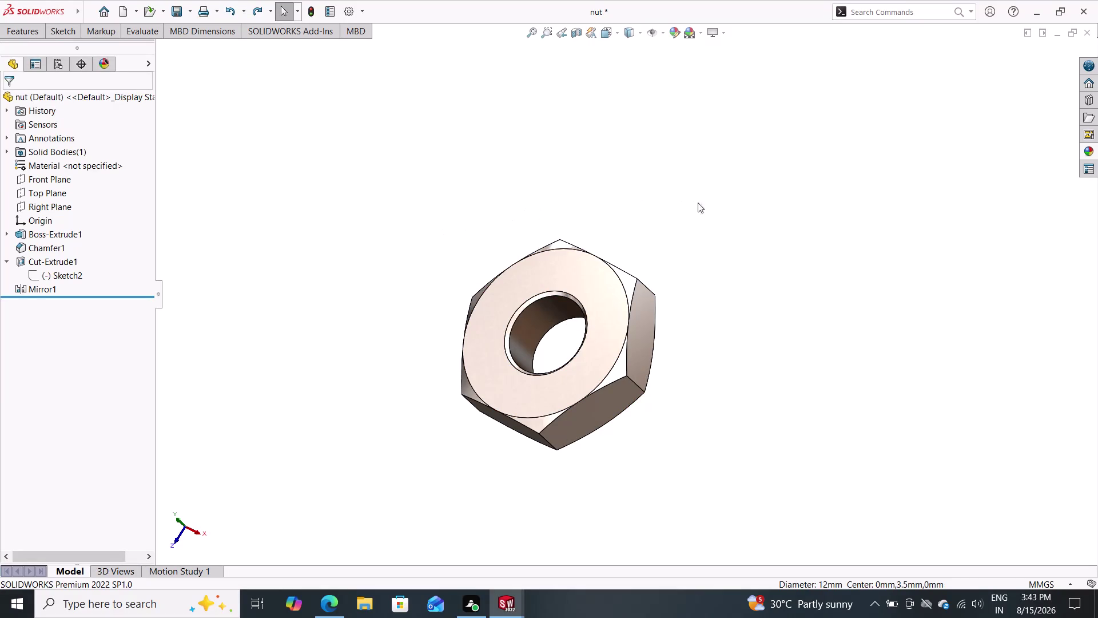
middle_drag(664, 282, 759, 258)
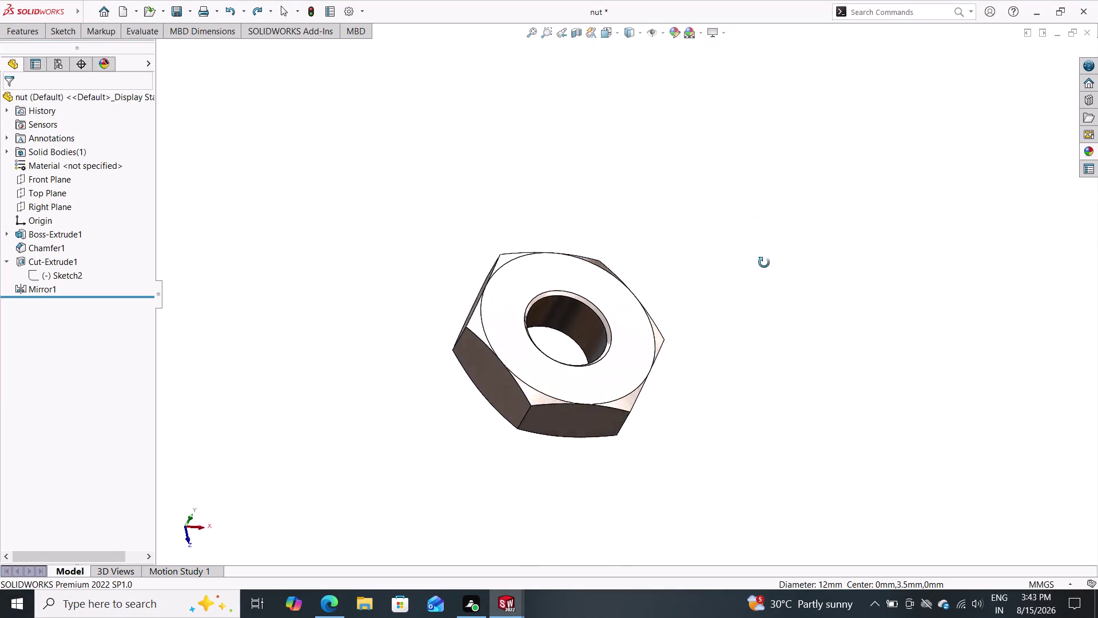
middle_drag(760, 258, 770, 344)
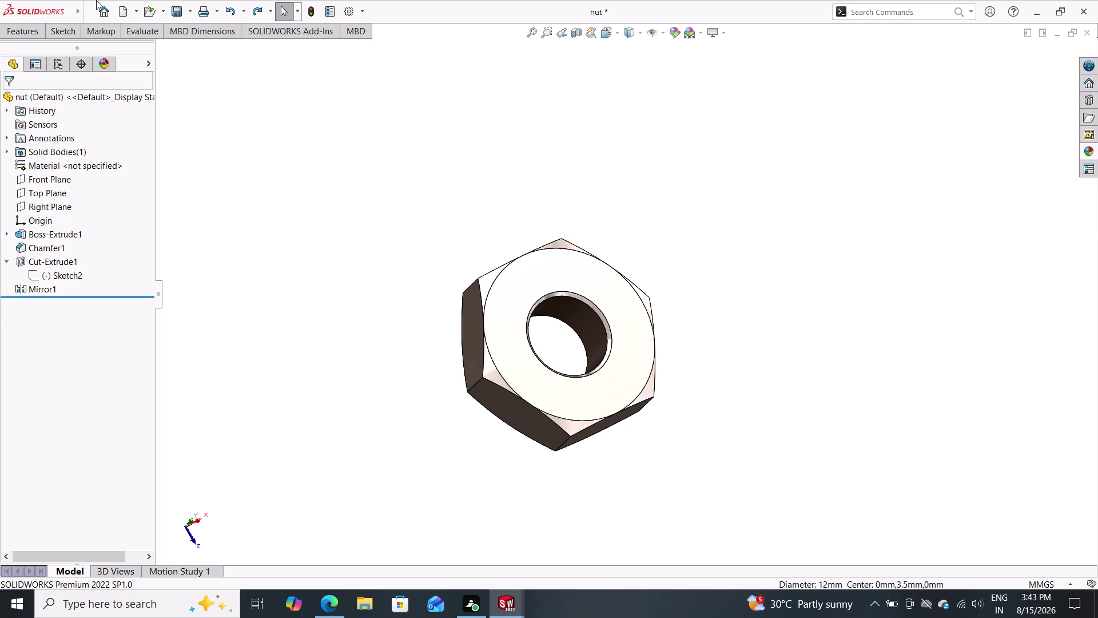
click(189, 13)
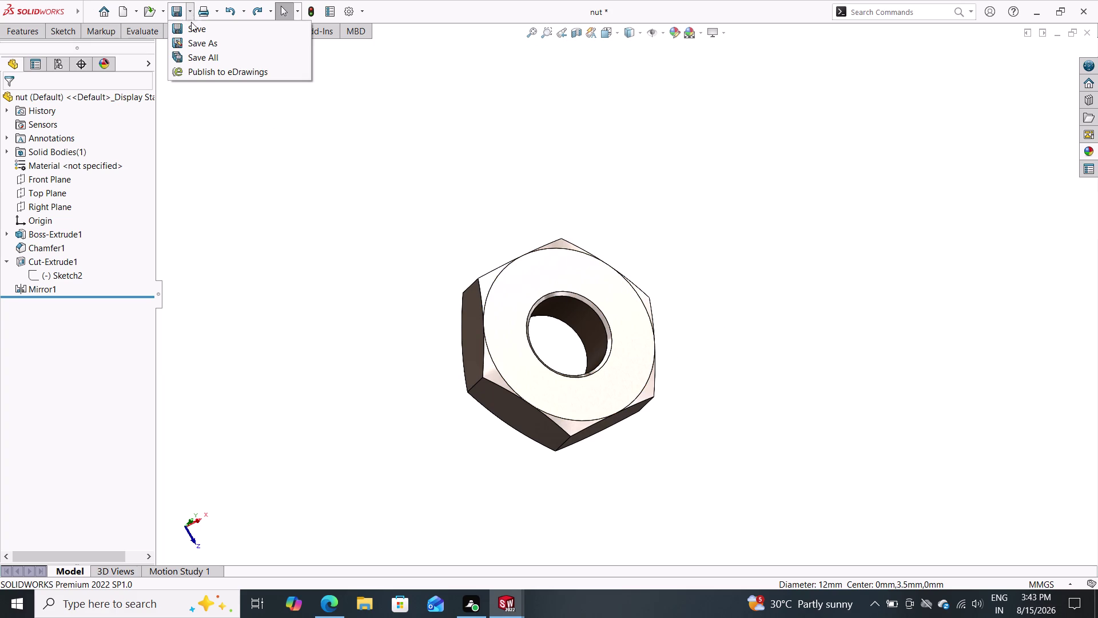
Save the part as 'locknut', then orbit it to side and angled views.
click(195, 43)
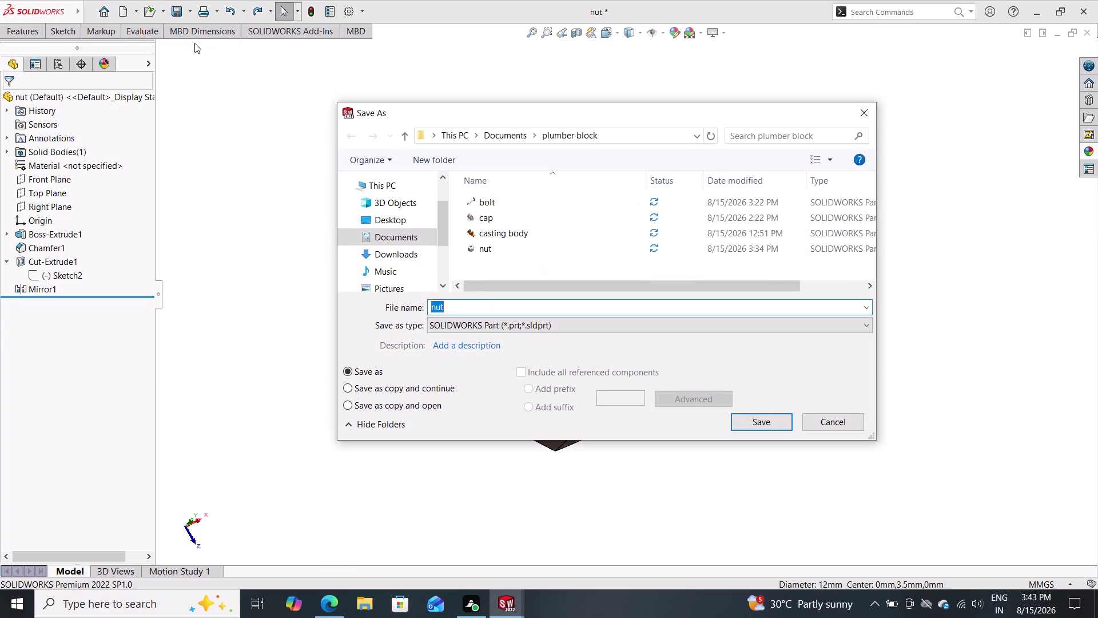
text(loc)
text(k)
text(nut)
click(762, 426)
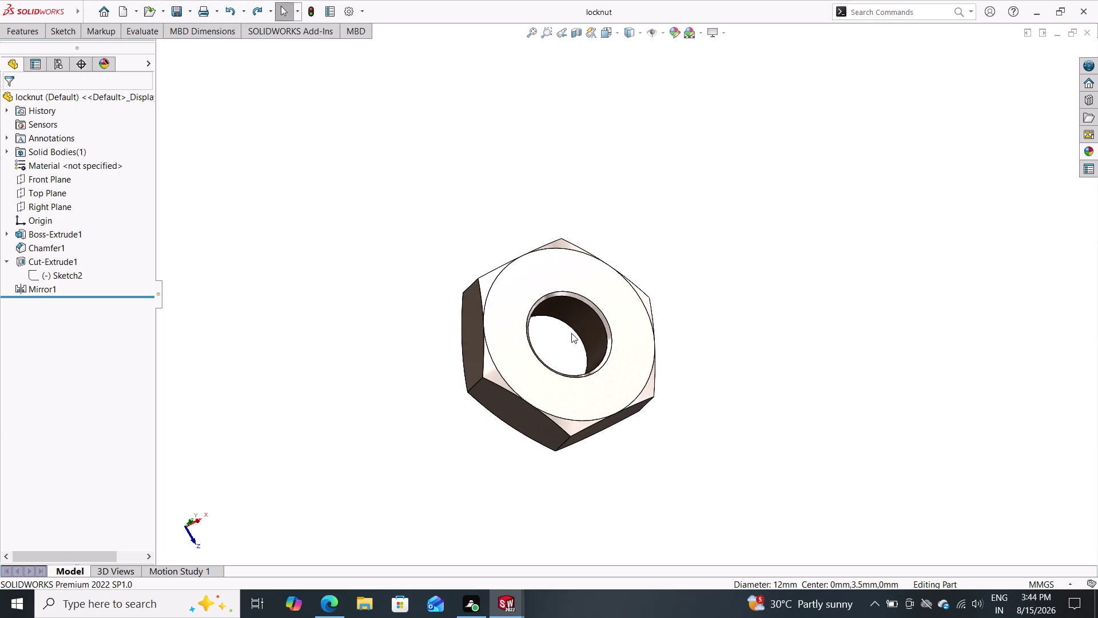
middle_drag(691, 260, 757, 374)
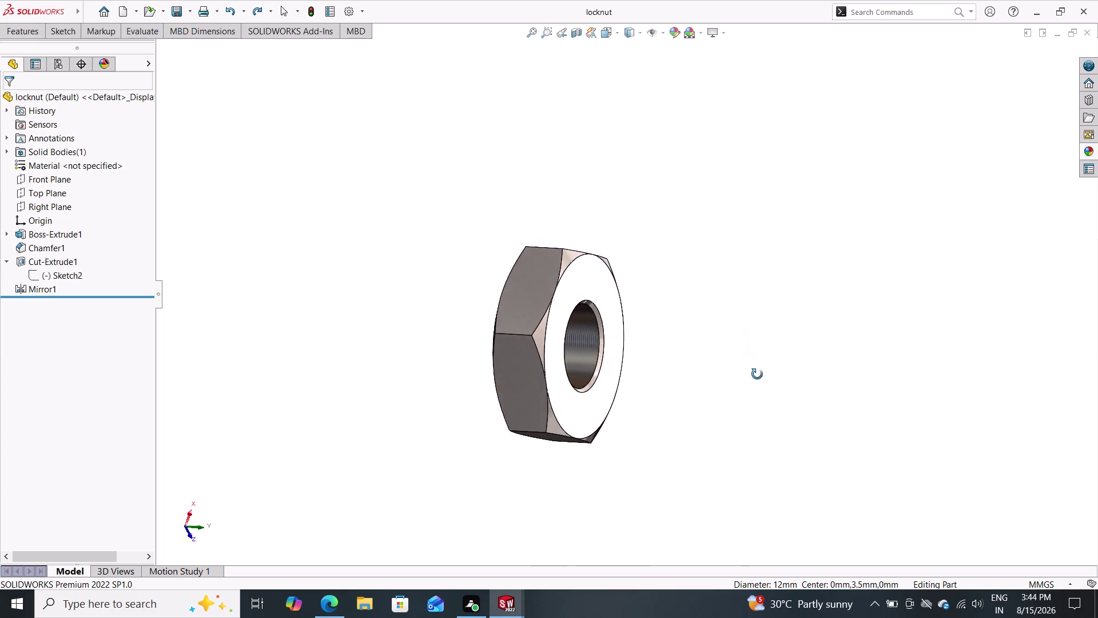
middle_drag(757, 374, 633, 218)
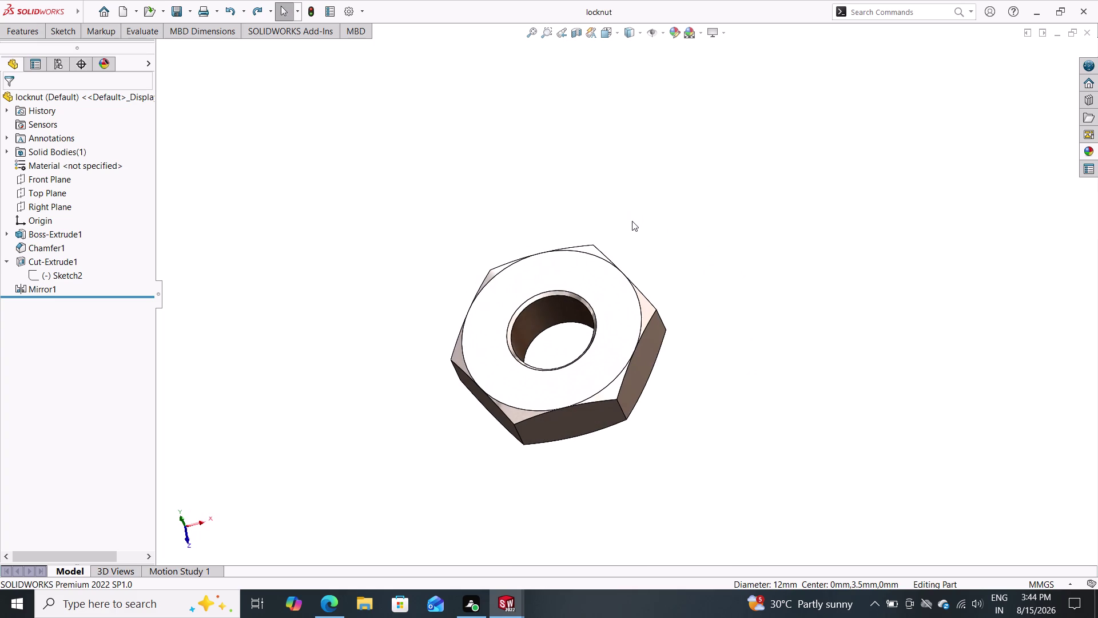
click(122, 12)
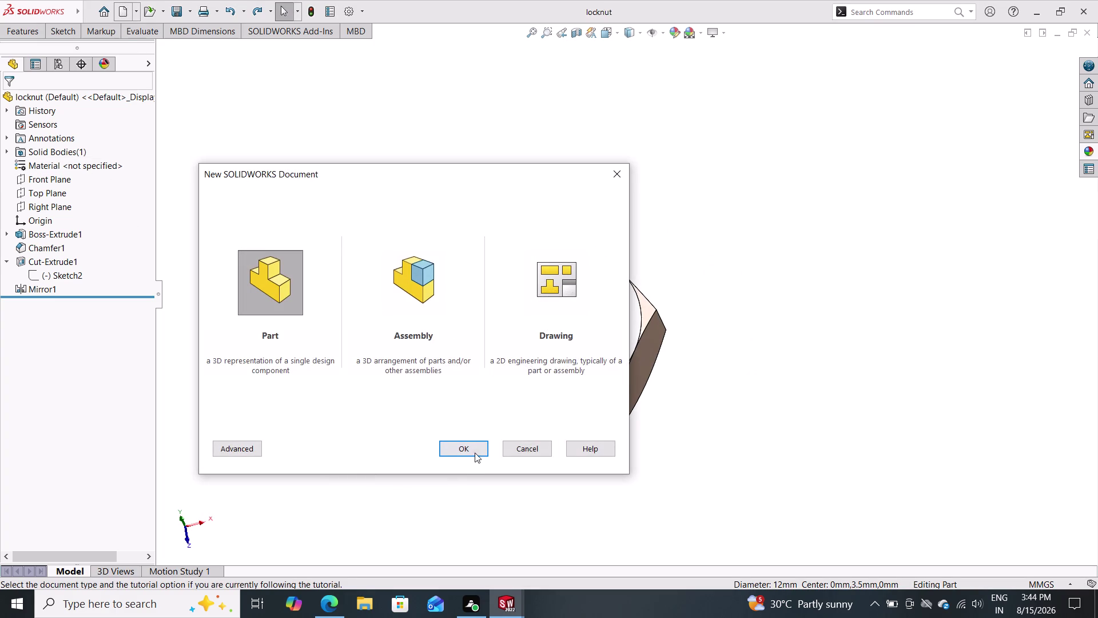
Choose Part in the New SOLIDWORKS Document dialog to create Part5.
click(474, 449)
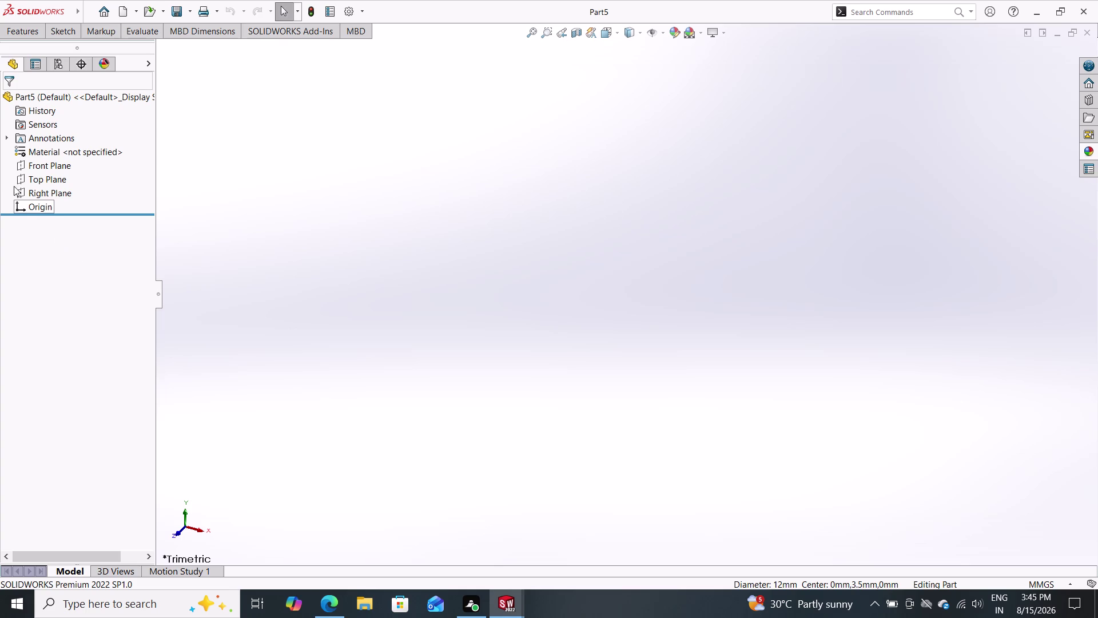
Start a Front Plane sketch and draw a vertical line up from the origin.
click(56, 164)
click(66, 152)
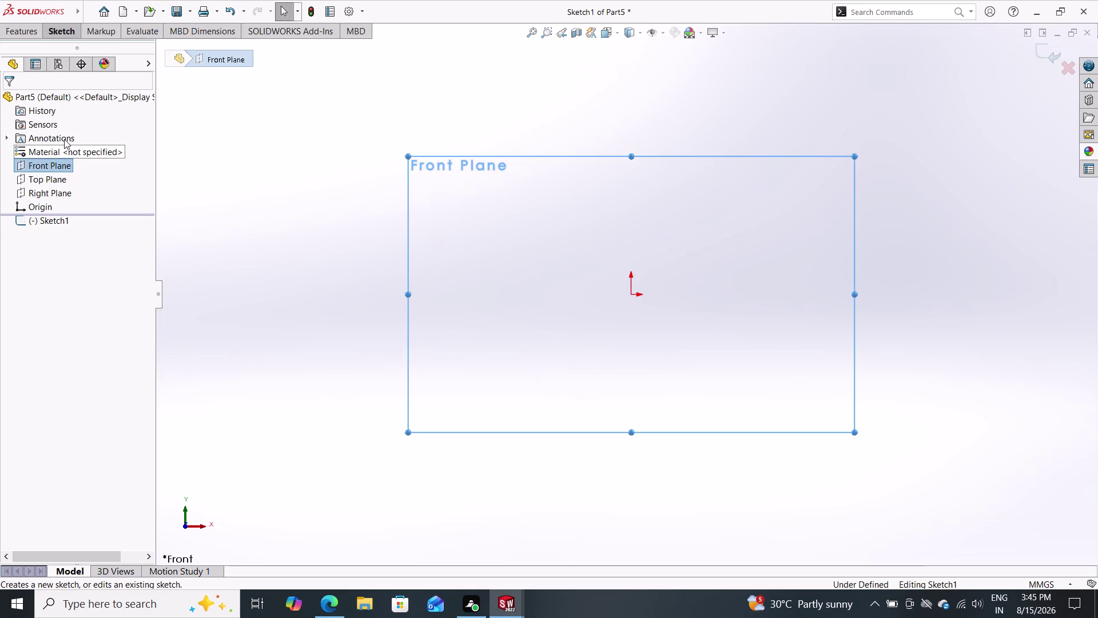
double_click(57, 26)
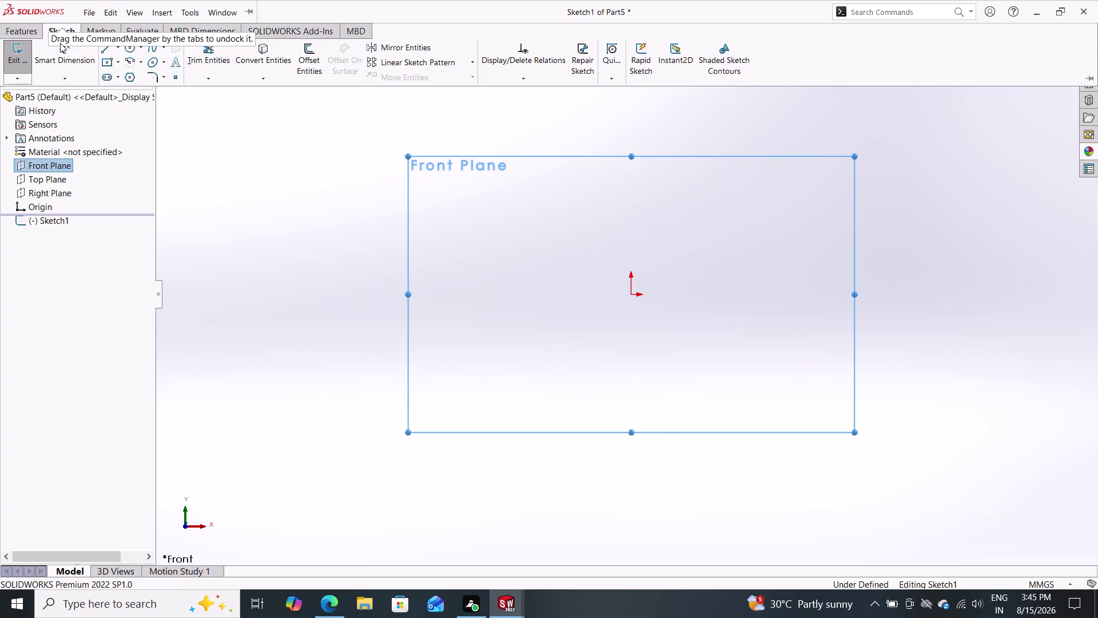
click(101, 50)
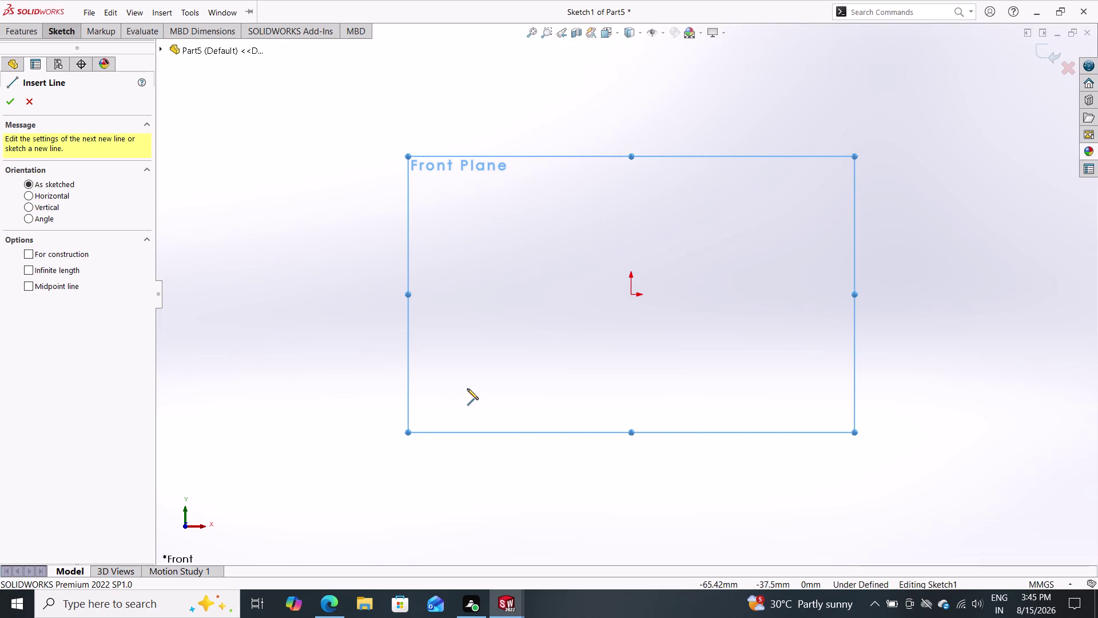
click(633, 292)
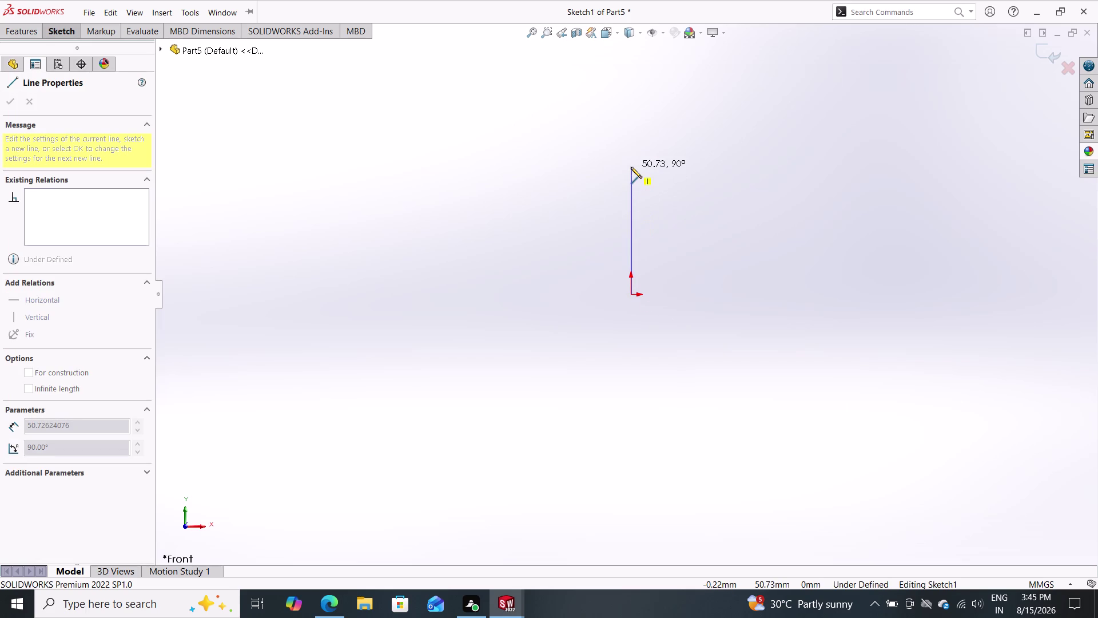
click(632, 126)
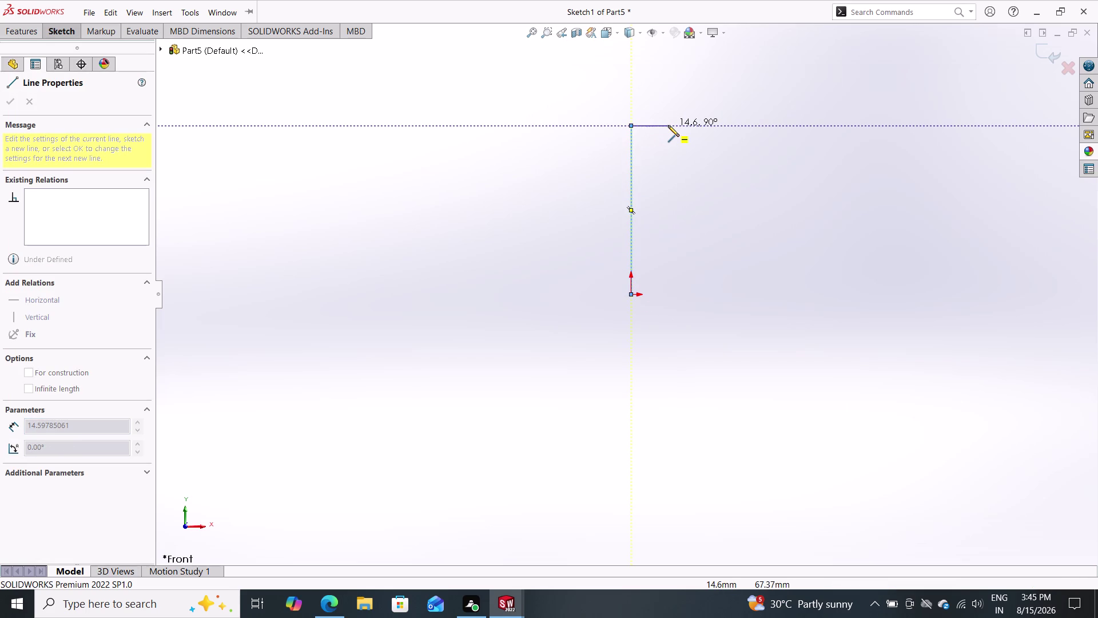
triple_click(668, 125)
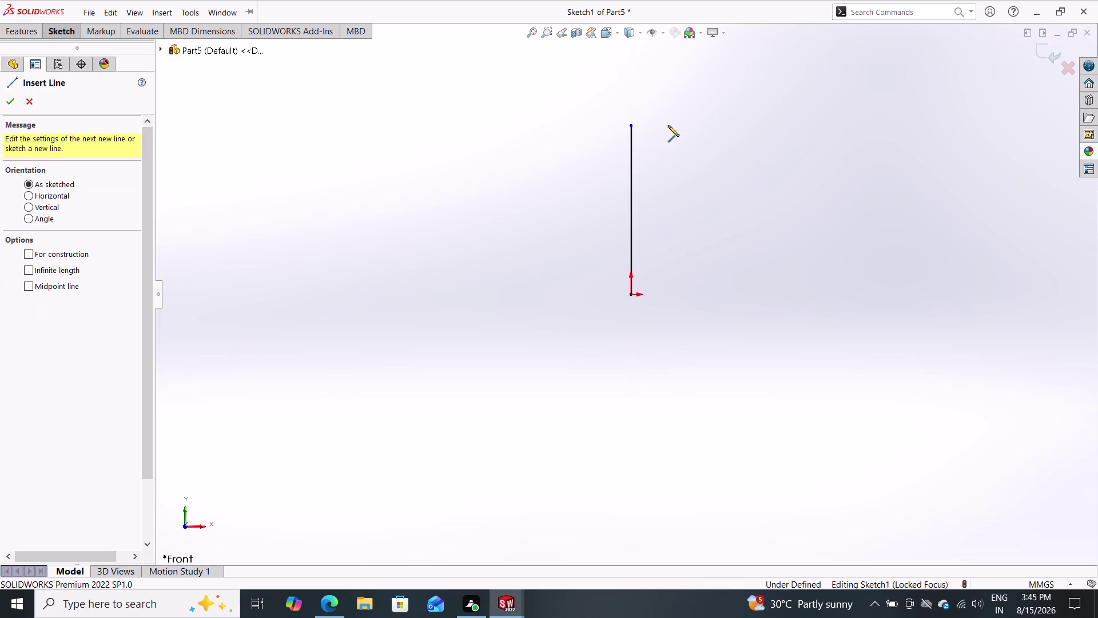
key(Escape)
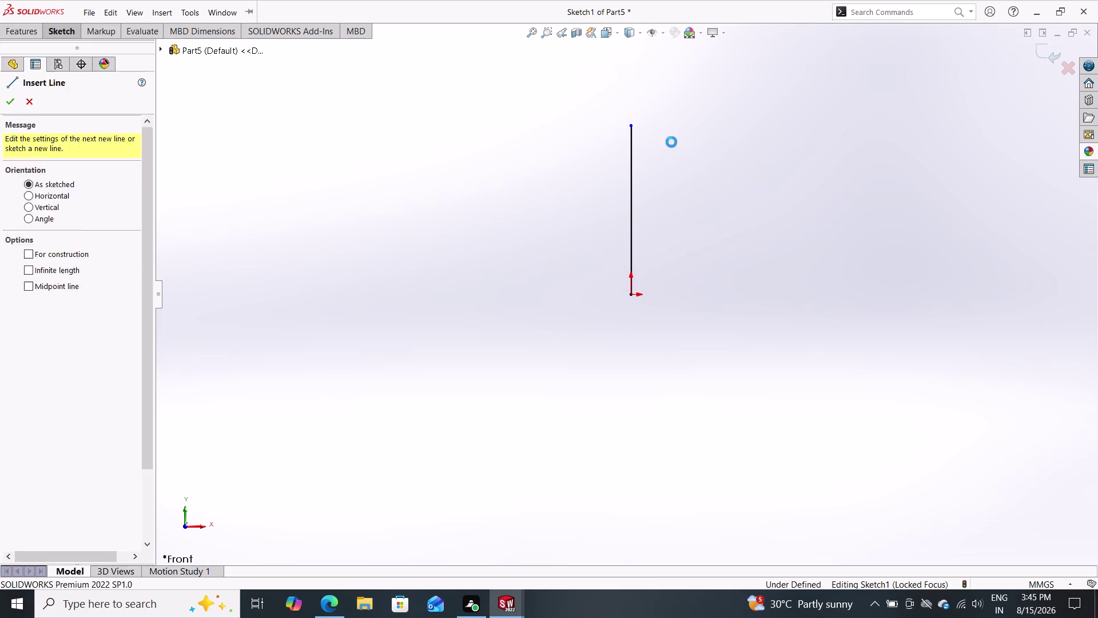
Draw a horizontal line rightward from the top of the vertical line.
click(54, 38)
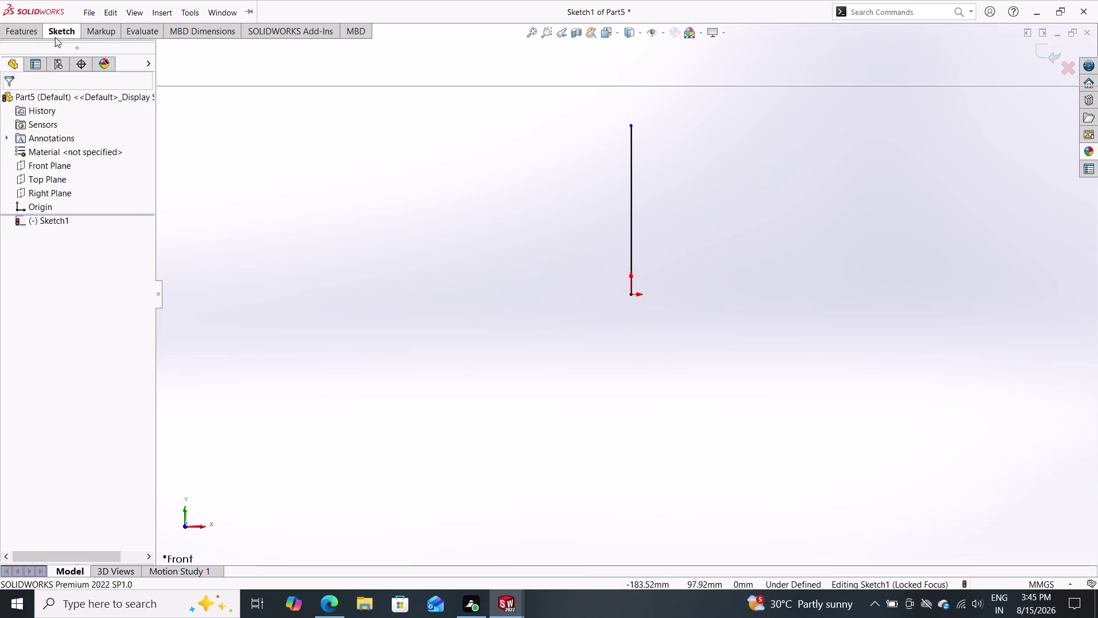
click(104, 50)
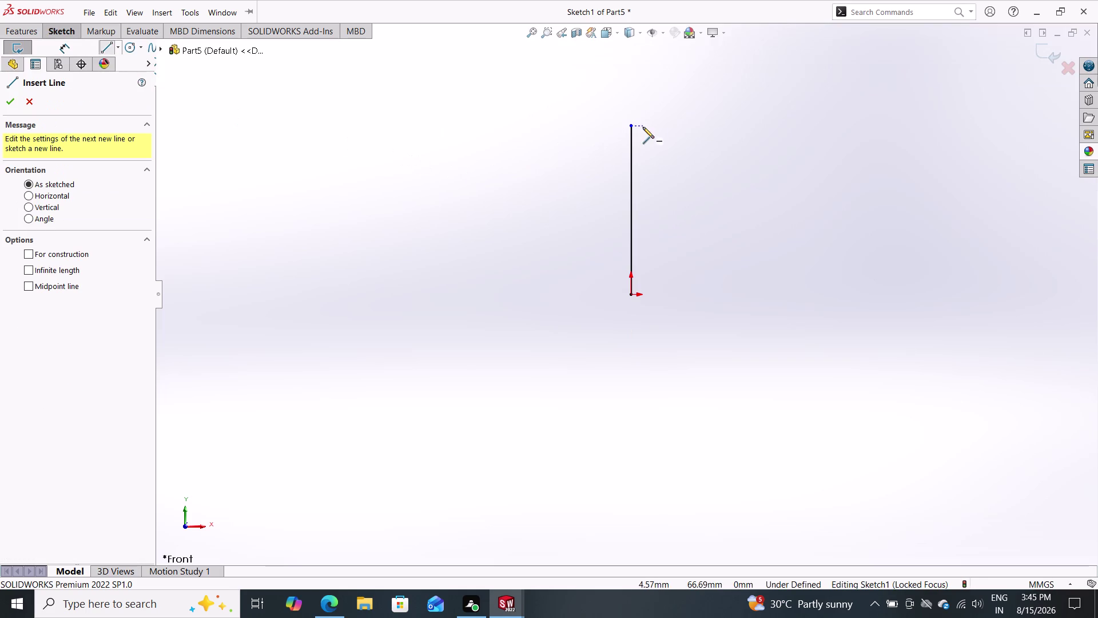
click(631, 126)
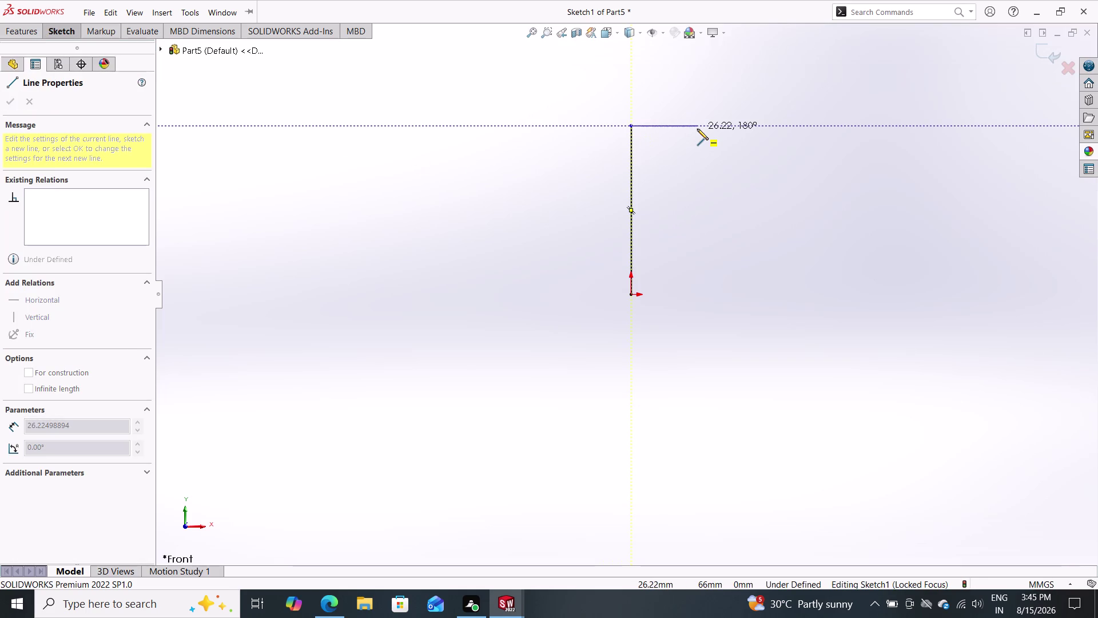
click(697, 129)
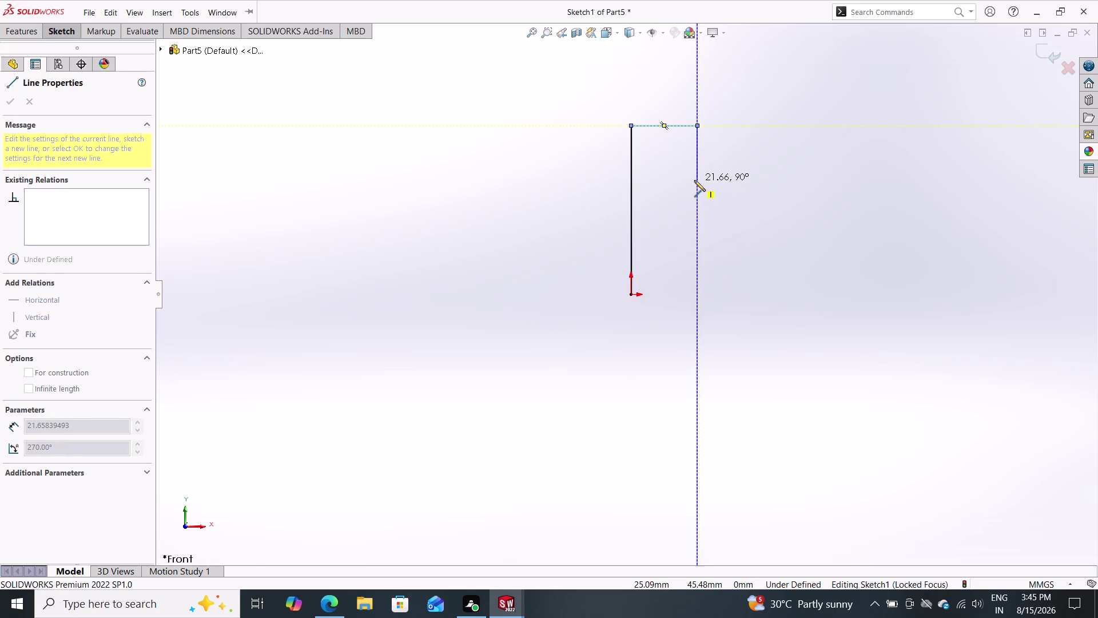
double_click(694, 180)
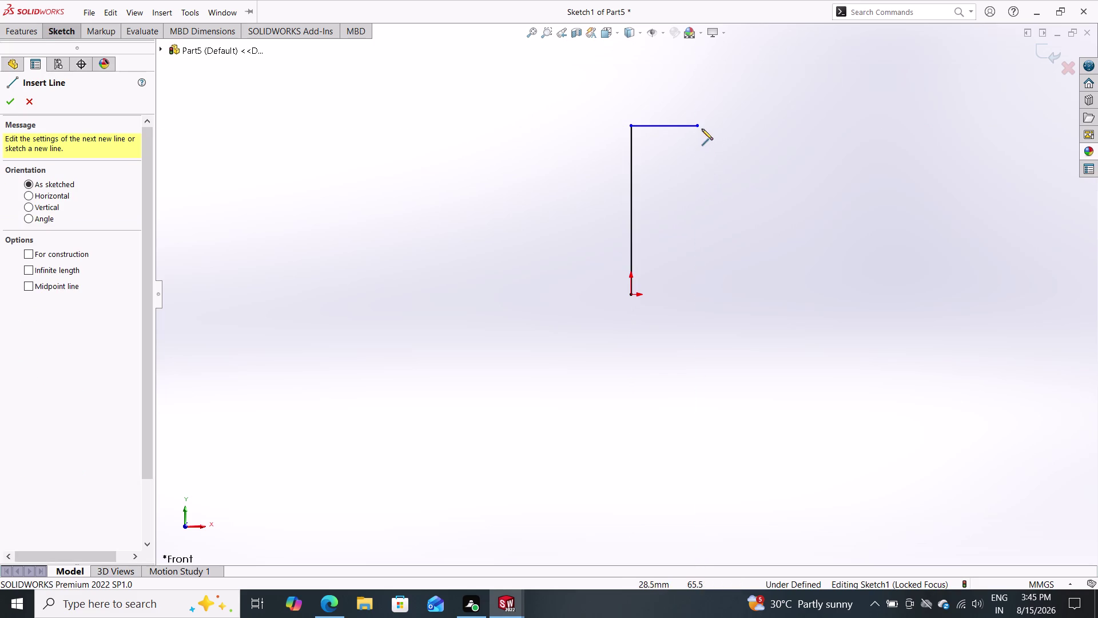
Delete the stray downward line drawn from the top line's end.
click(698, 128)
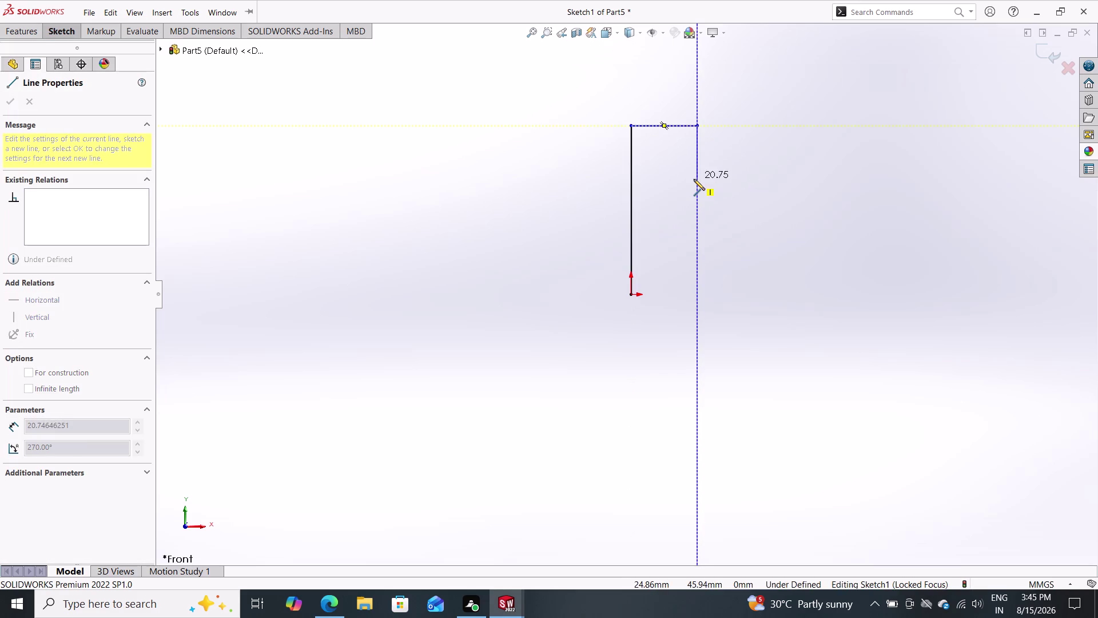
click(693, 179)
key(Escape)
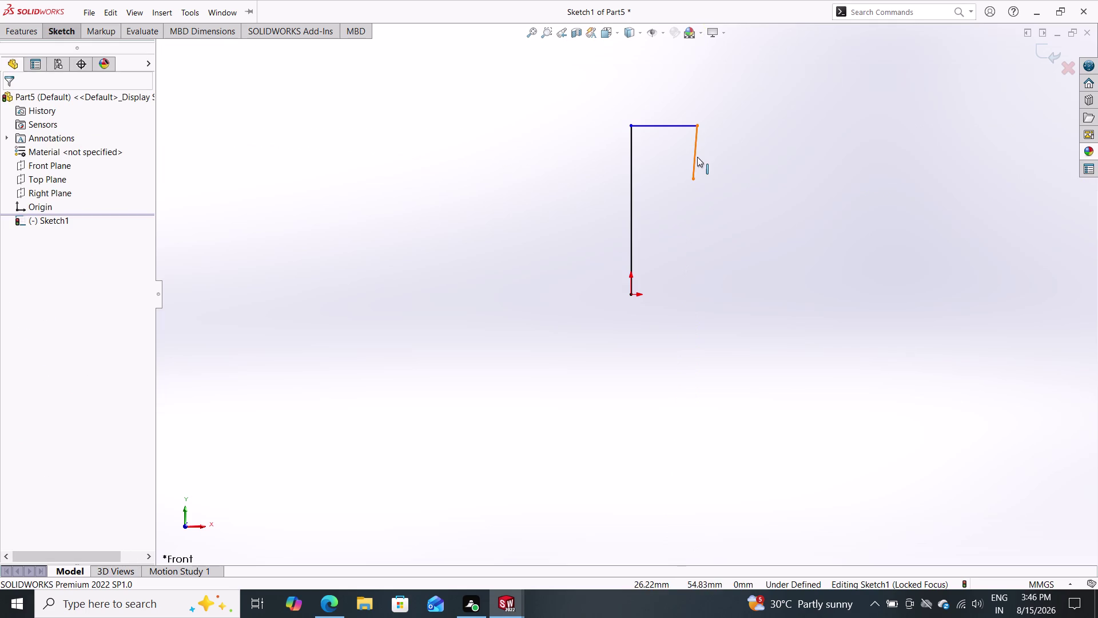
double_click(697, 156)
key(Delete)
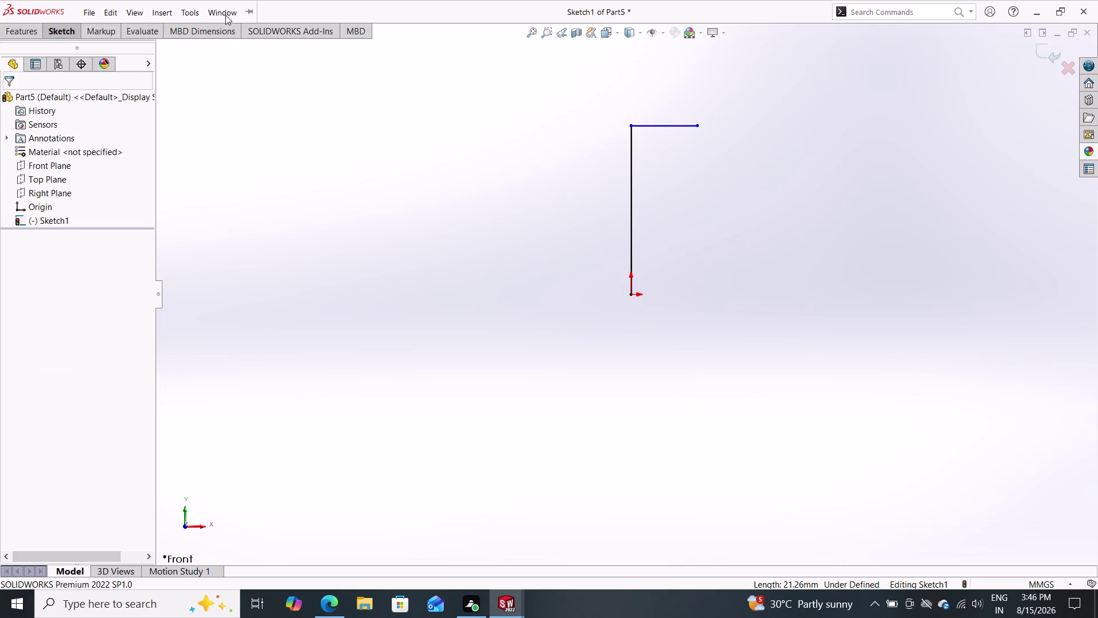
click(52, 32)
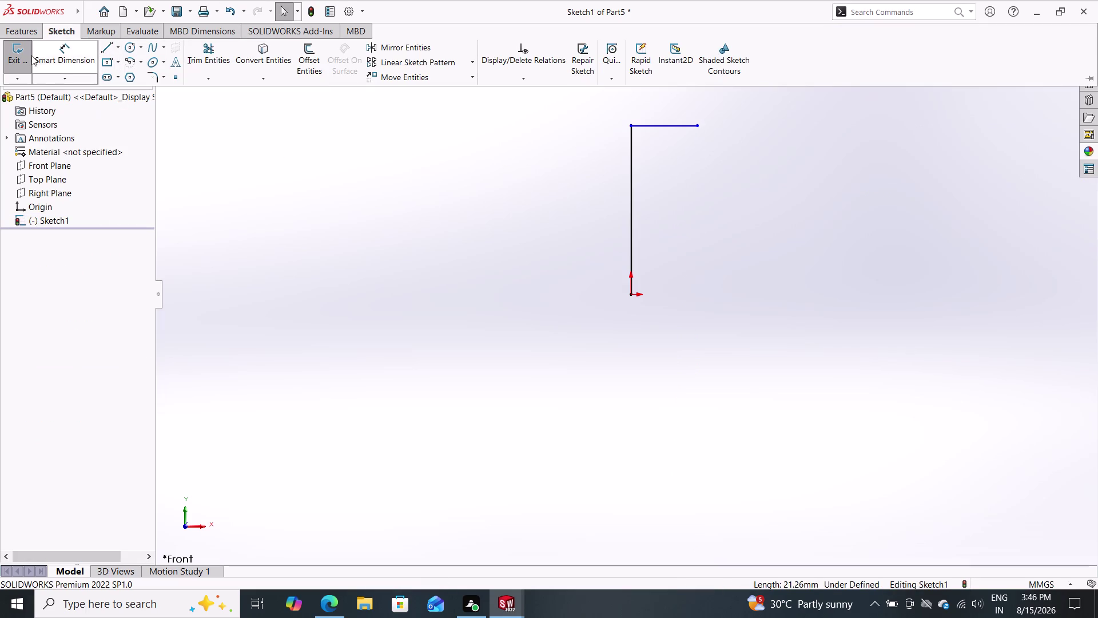
click(108, 50)
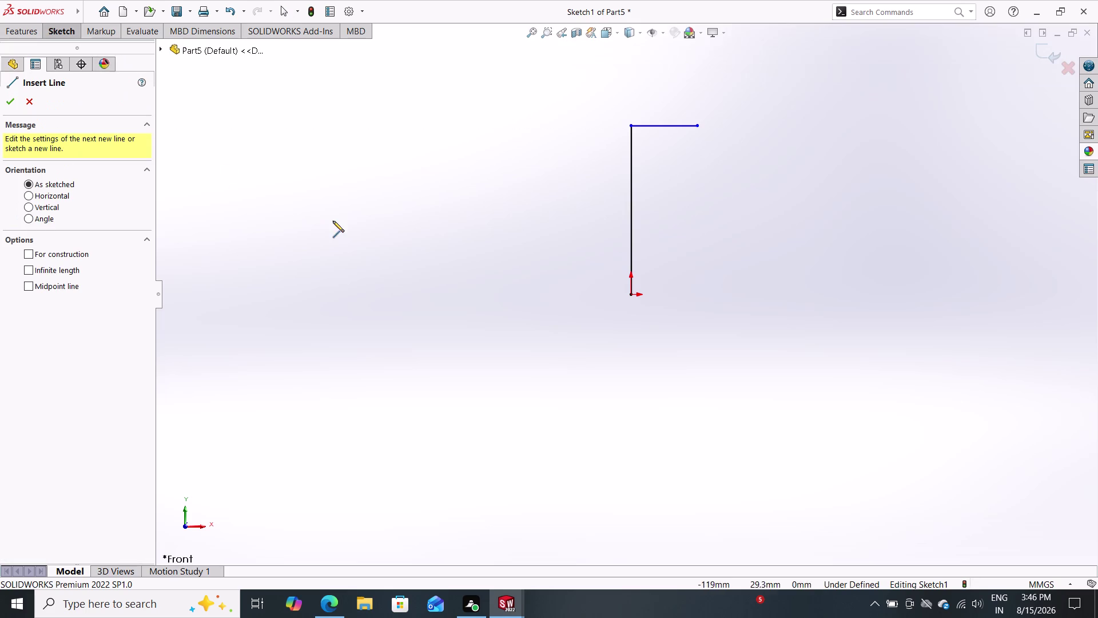
Draw the first downward and rightward steps from the top line's end.
click(696, 122)
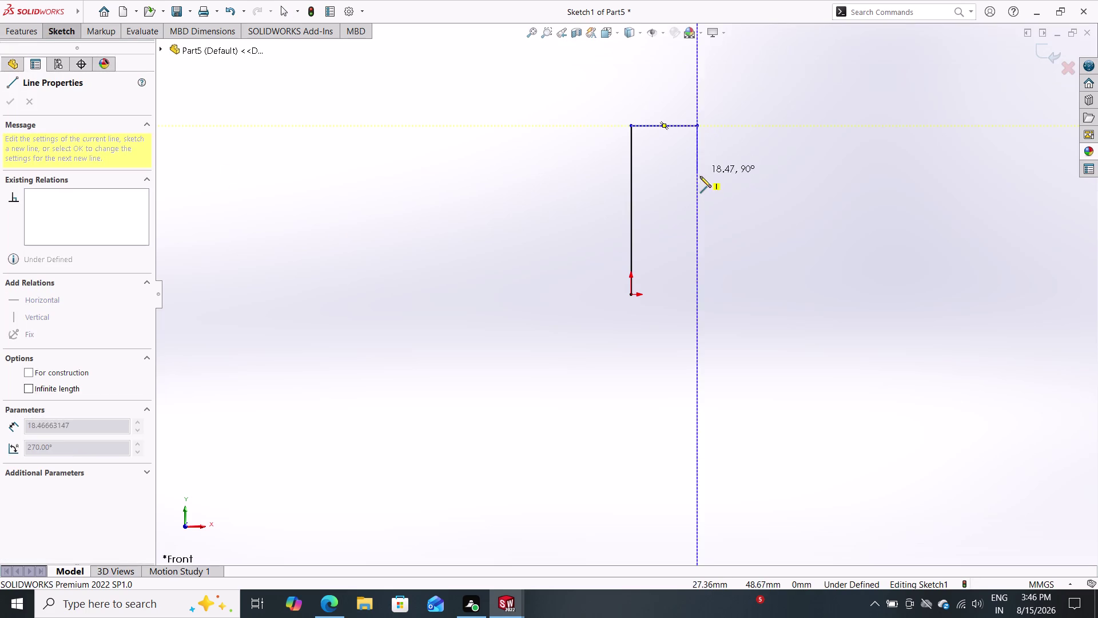
click(698, 184)
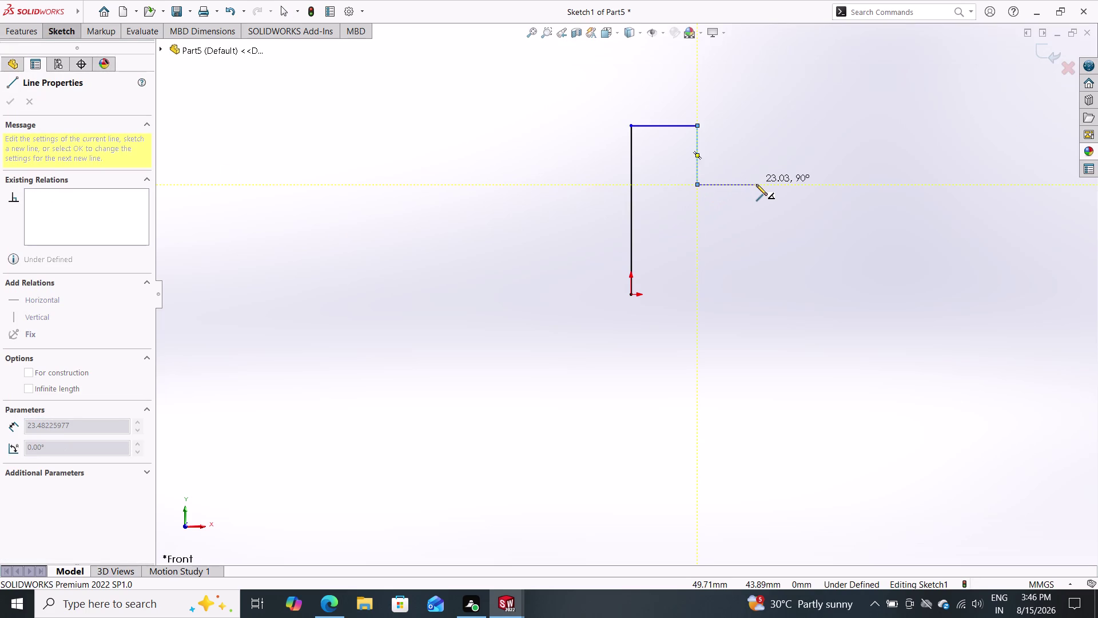
click(766, 188)
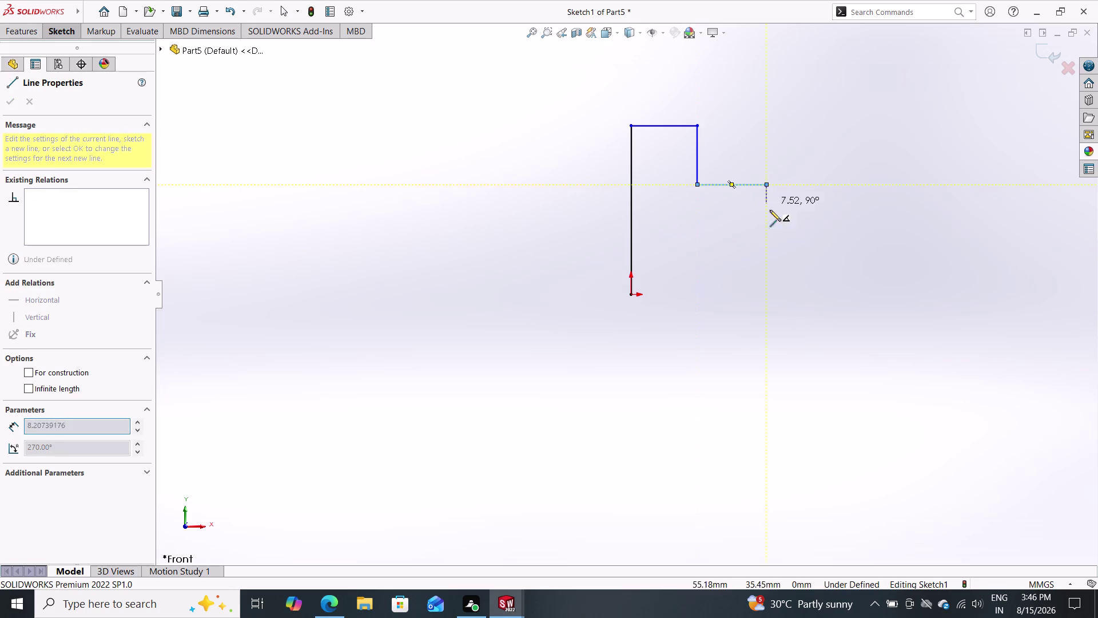
double_click(767, 224)
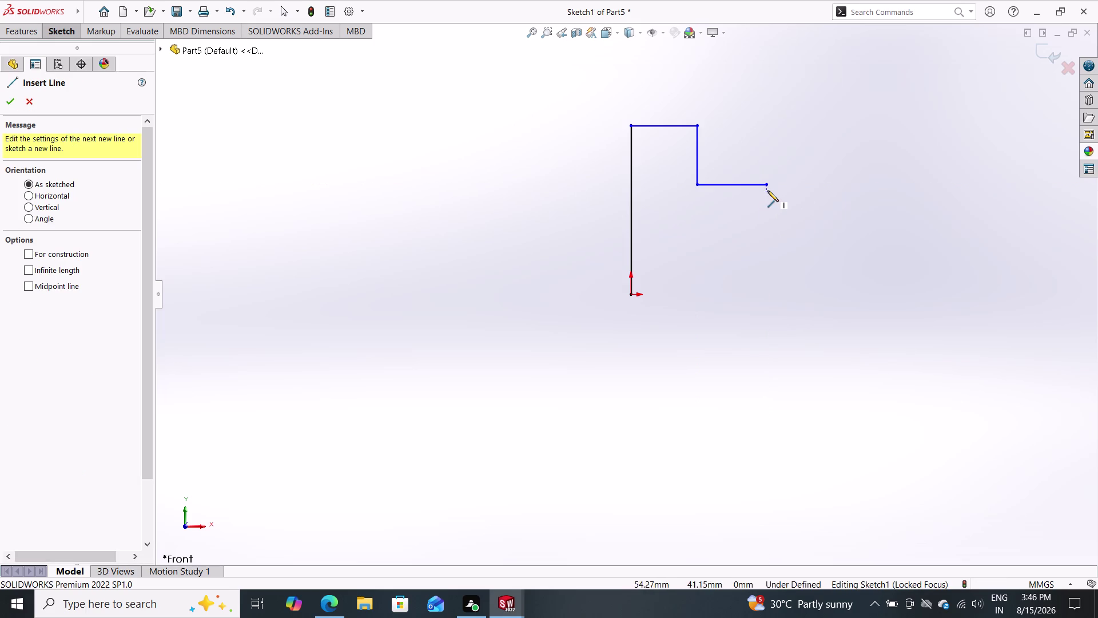
click(766, 186)
click(766, 230)
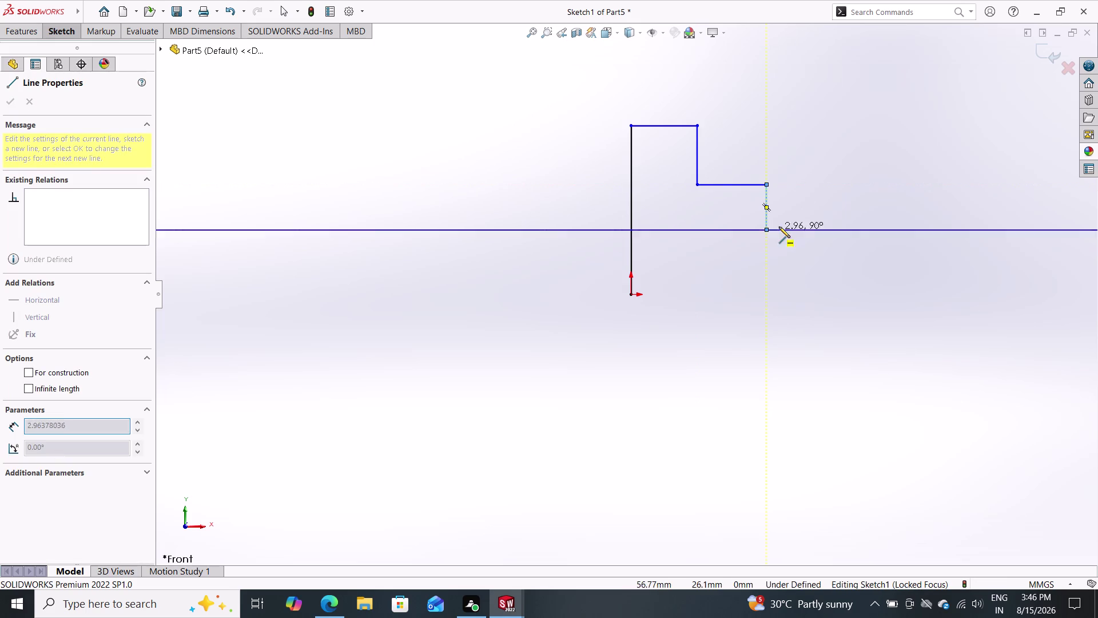
double_click(814, 228)
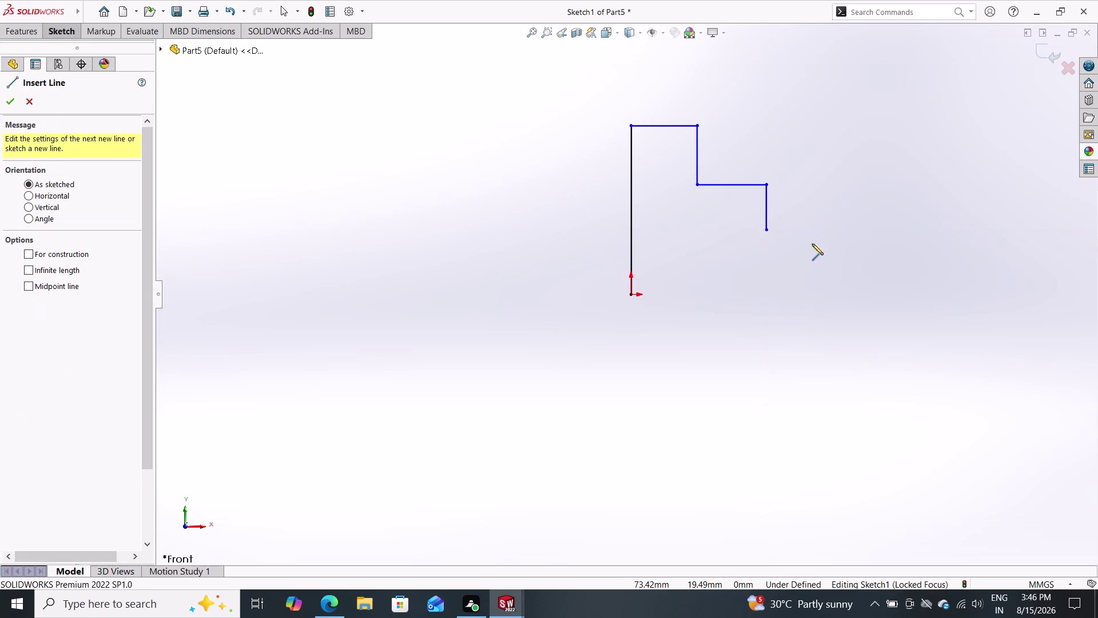
Add the second rightward step, the long right edge and the first bottom steps.
click(768, 228)
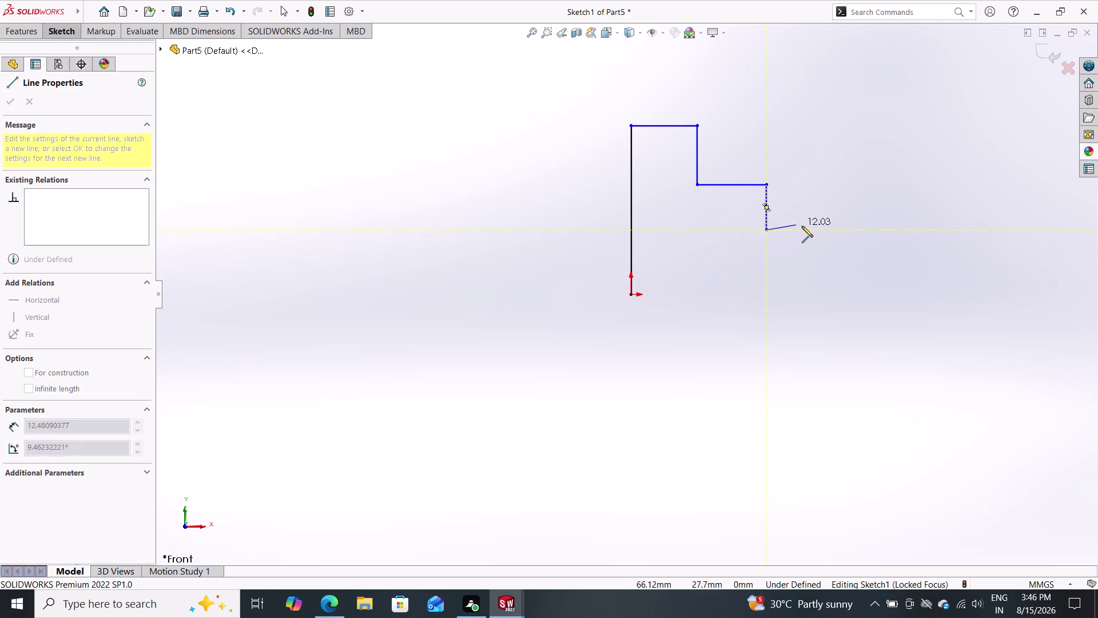
click(805, 228)
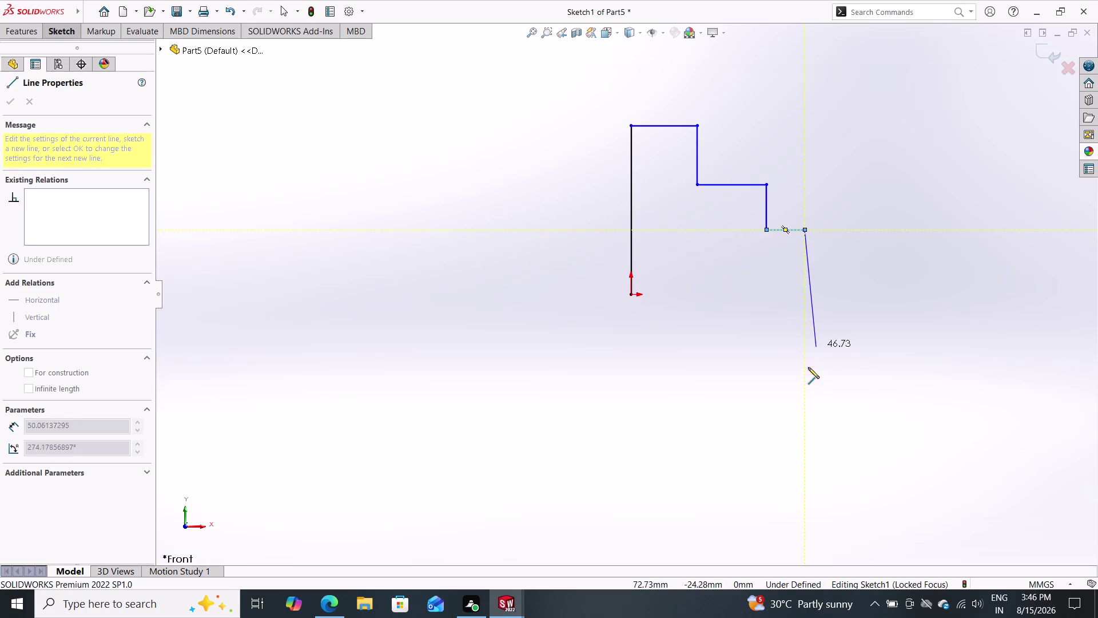
click(804, 436)
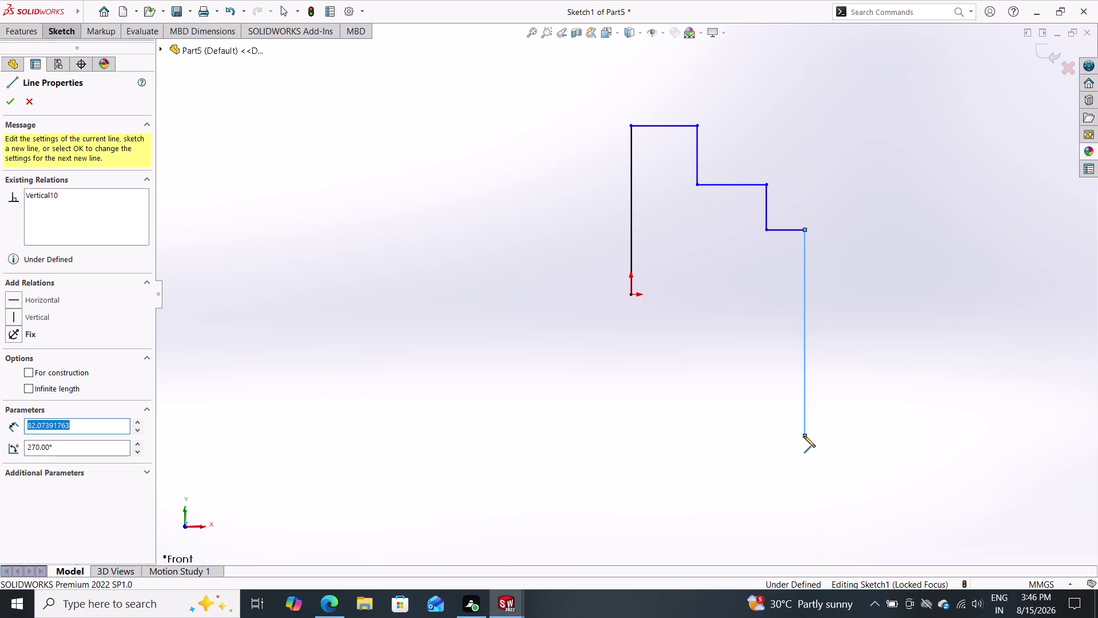
click(770, 435)
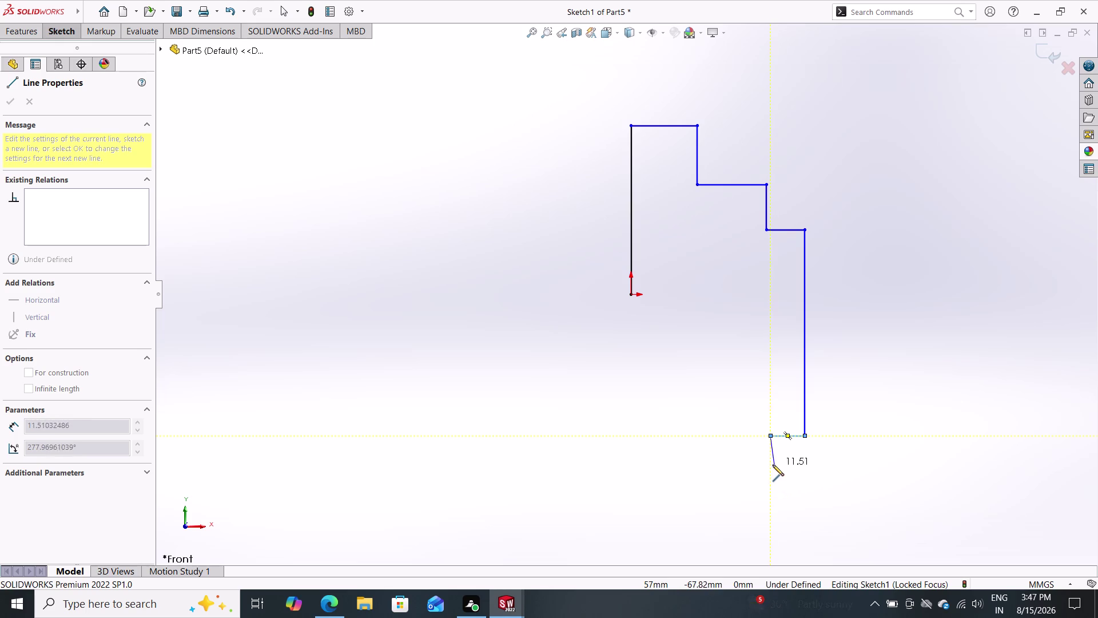
click(769, 462)
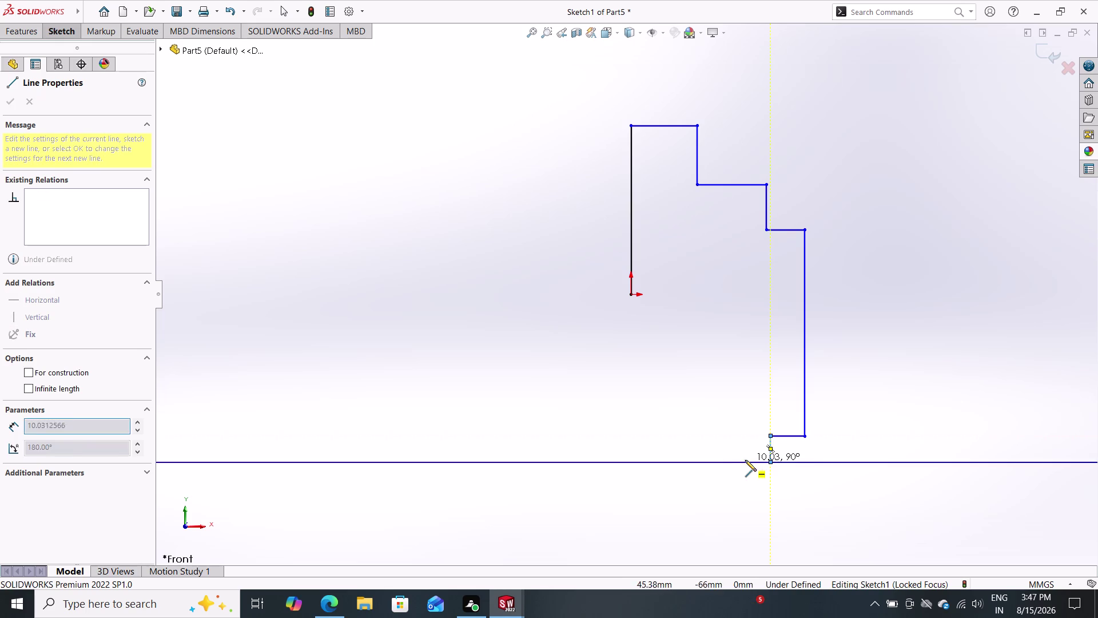
double_click(700, 463)
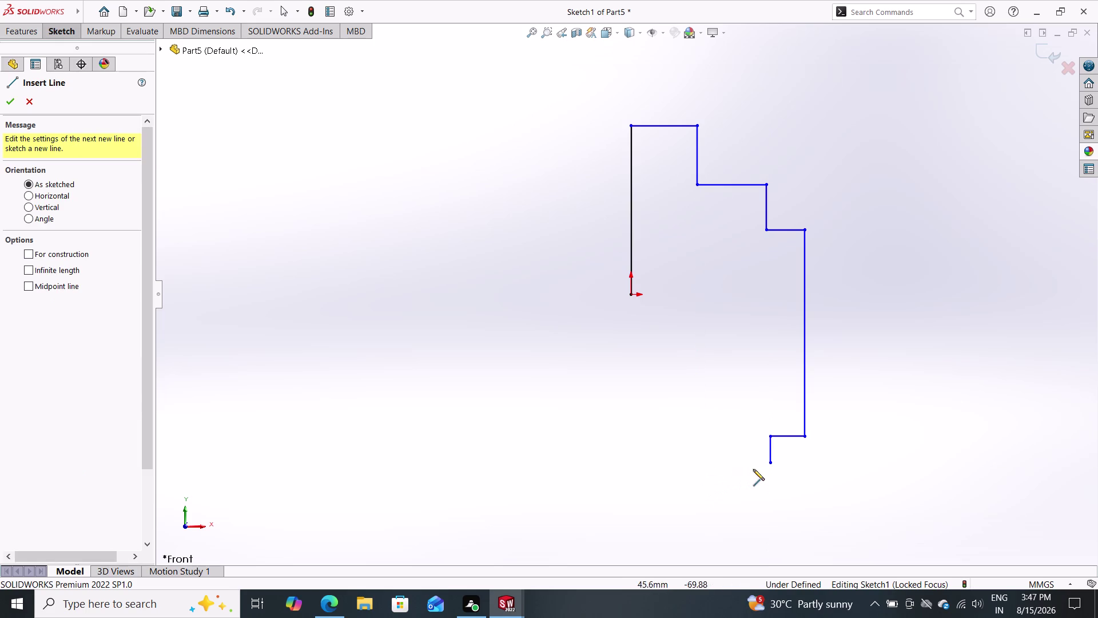
Continue the bottom with the second leftward and downward steps.
click(770, 463)
click(717, 460)
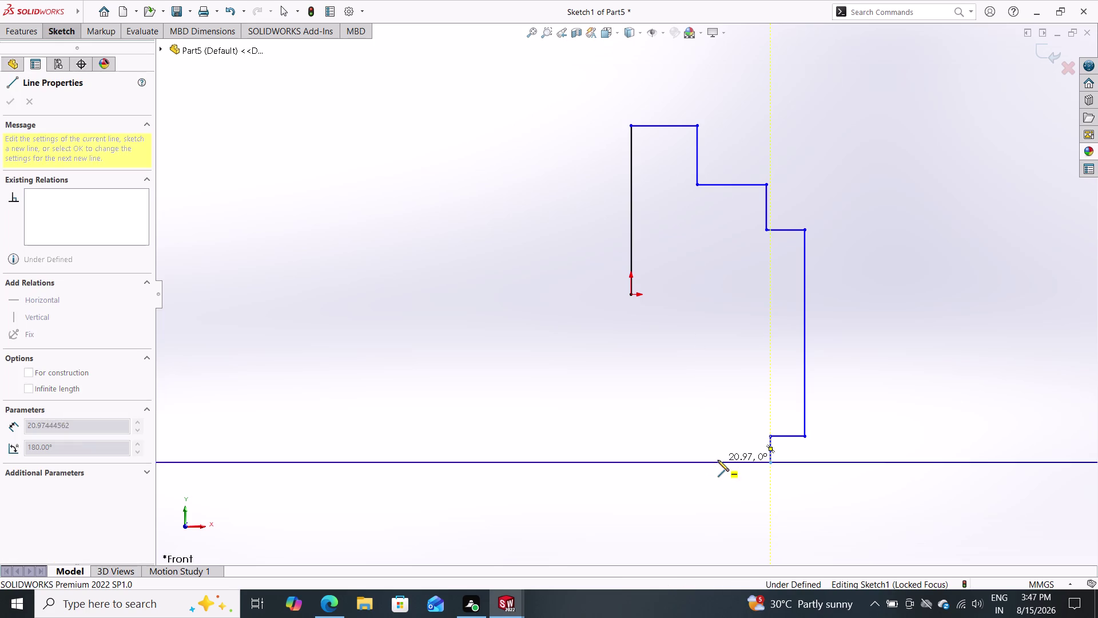
click(715, 481)
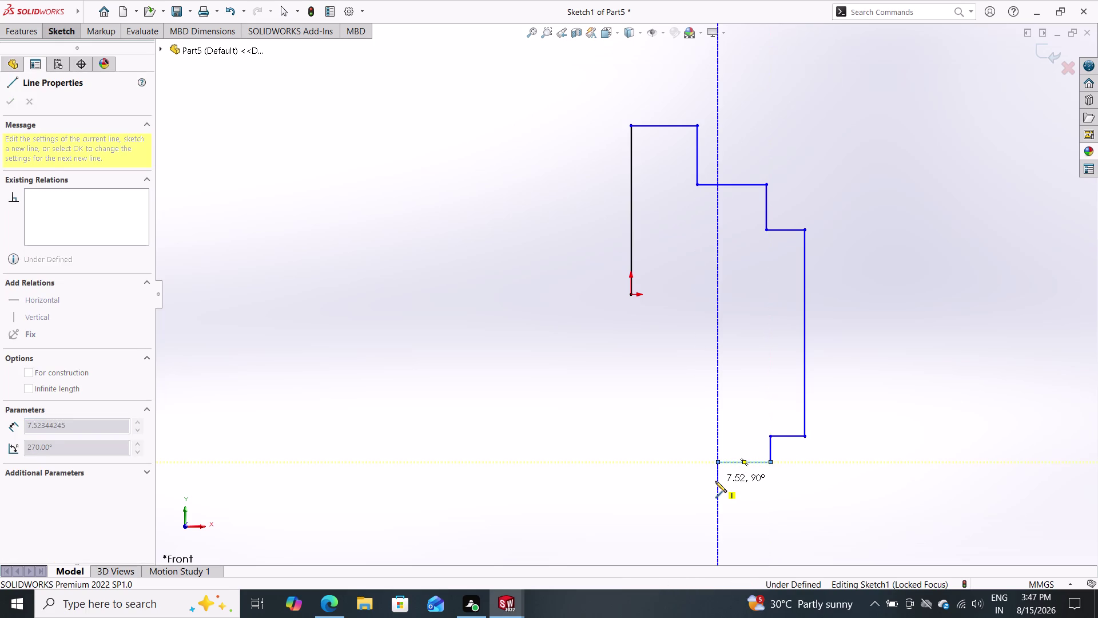
double_click(671, 480)
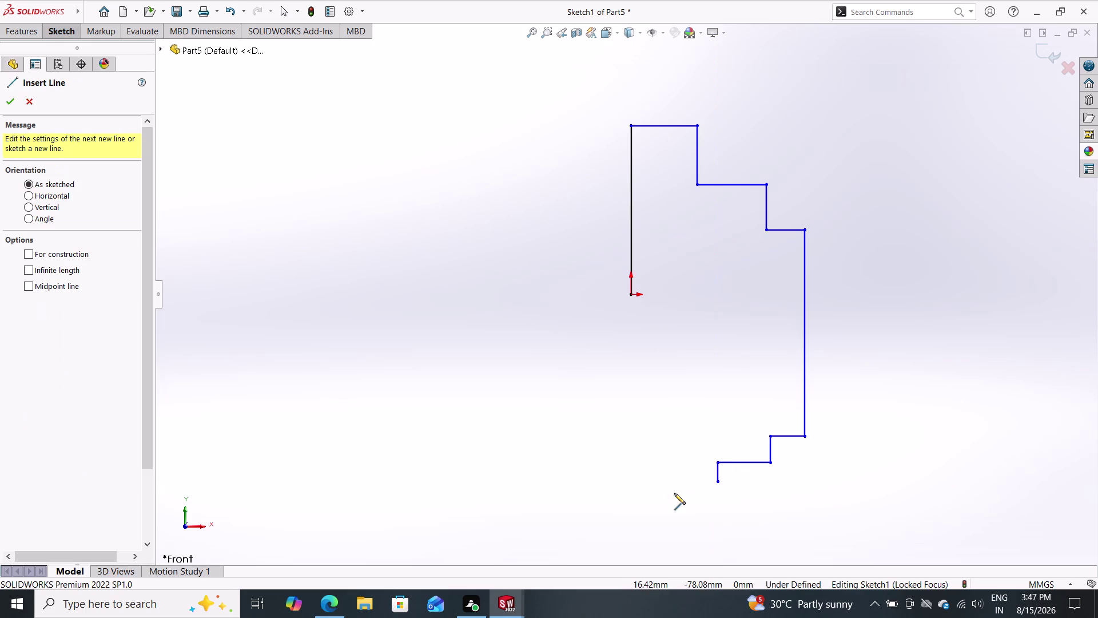
click(718, 480)
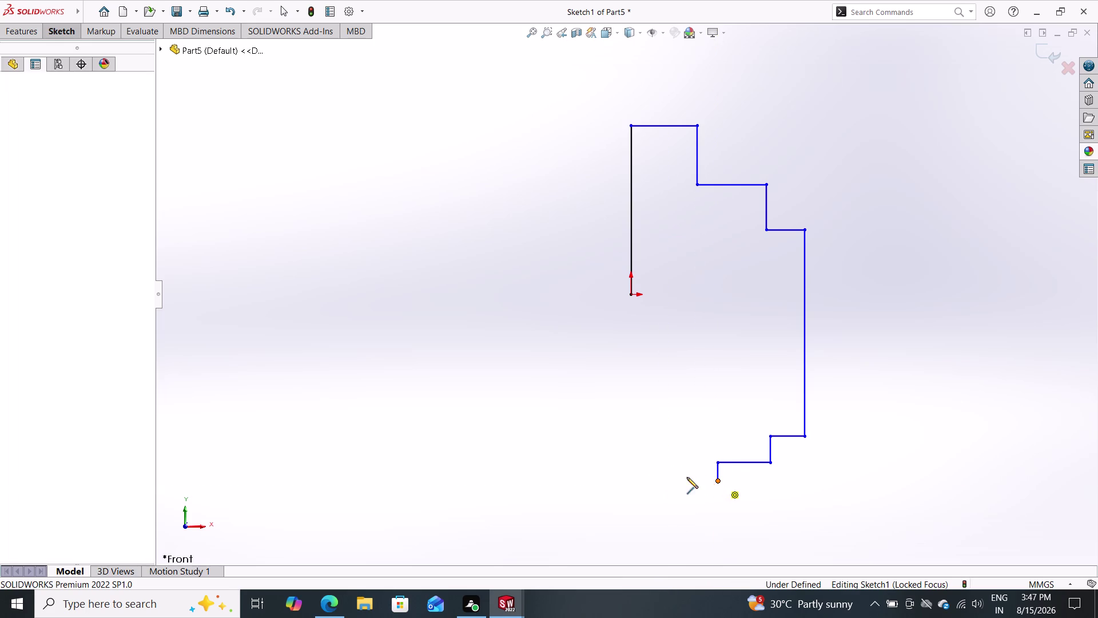
Draw the final steps and run the bottom edge back to the left side.
click(672, 483)
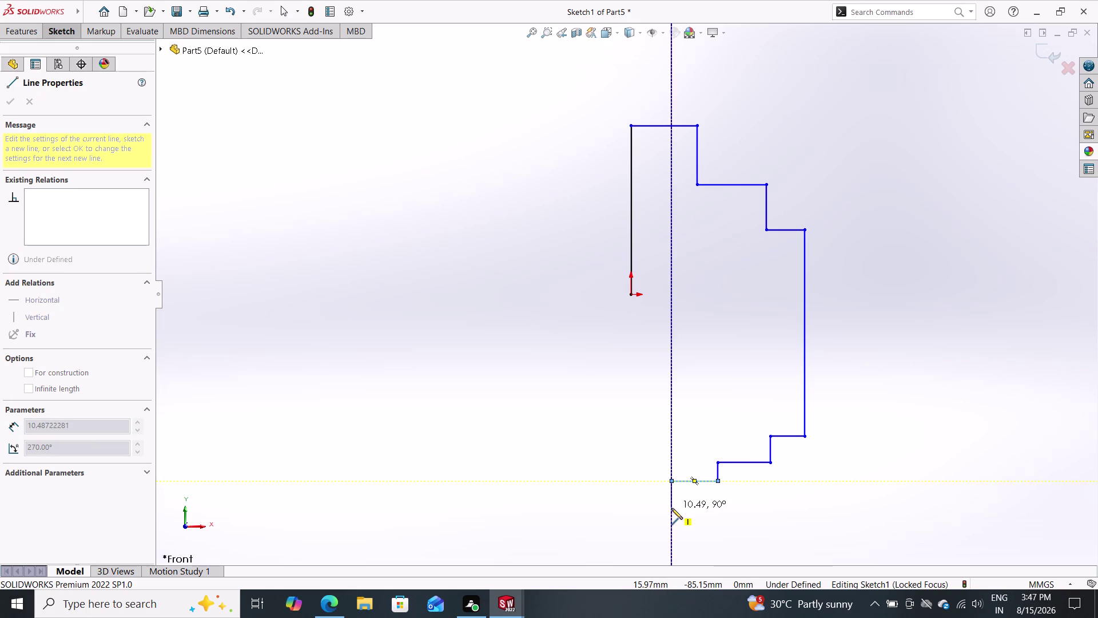
click(671, 508)
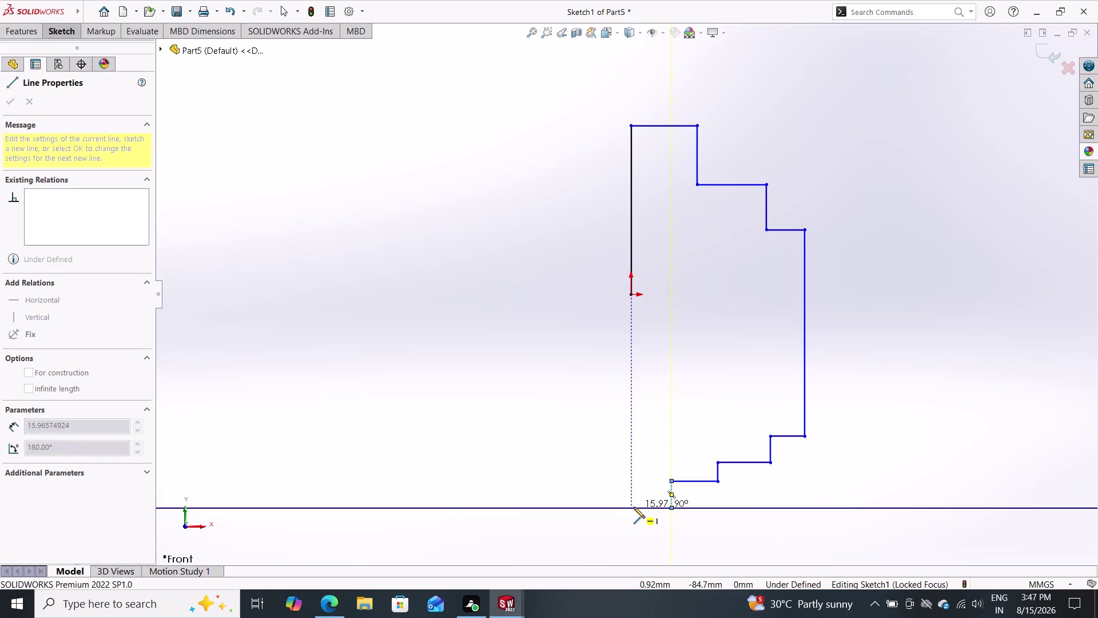
click(630, 505)
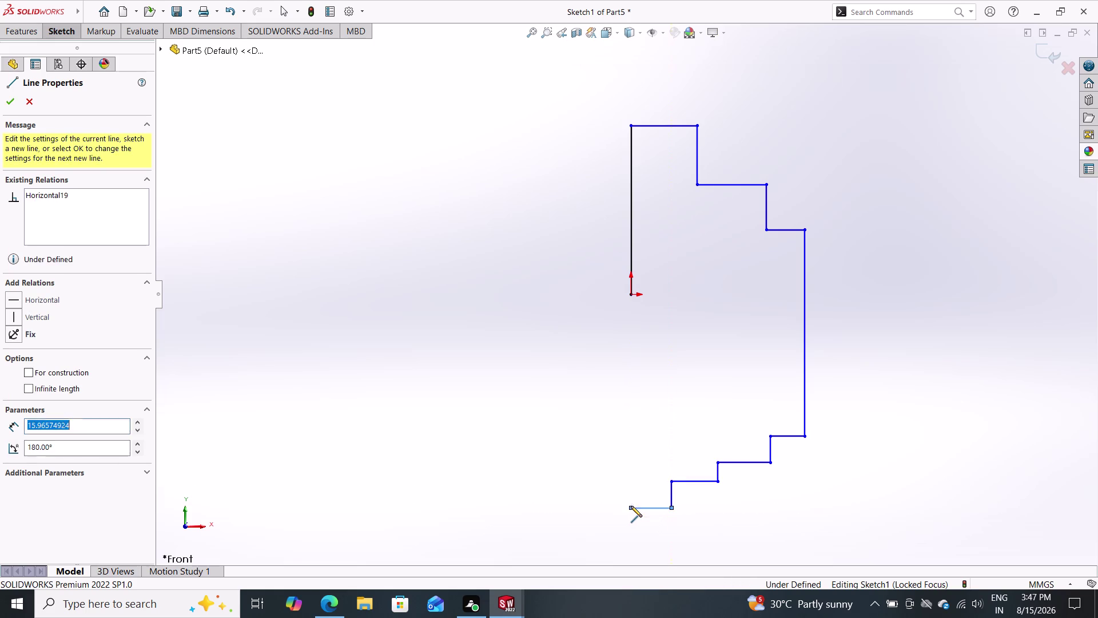
click(629, 294)
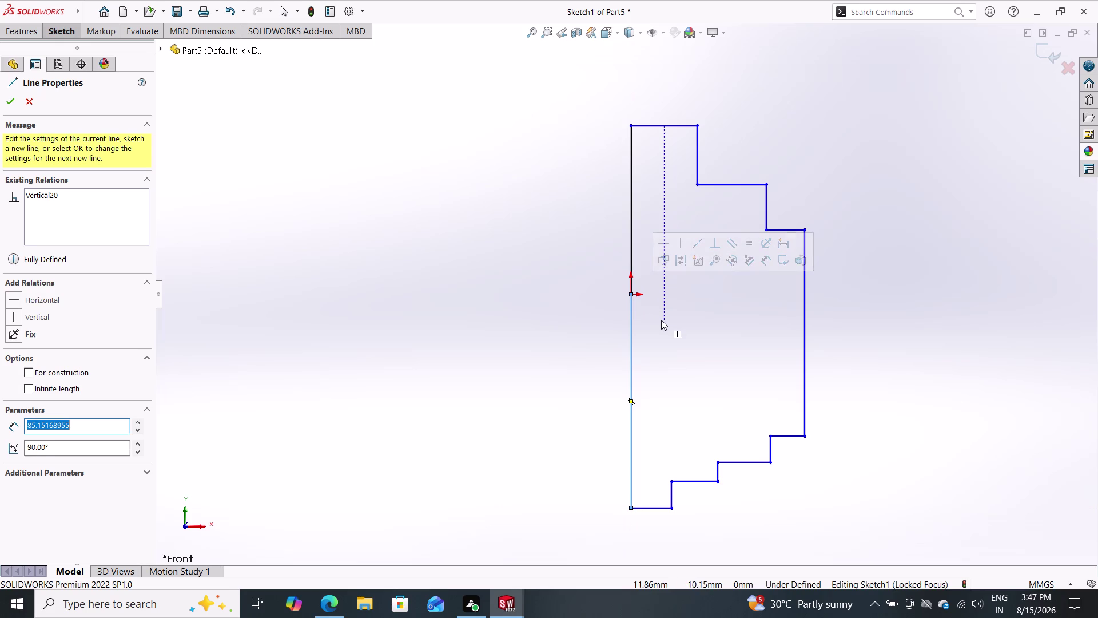
key(Escape)
key(Escape)
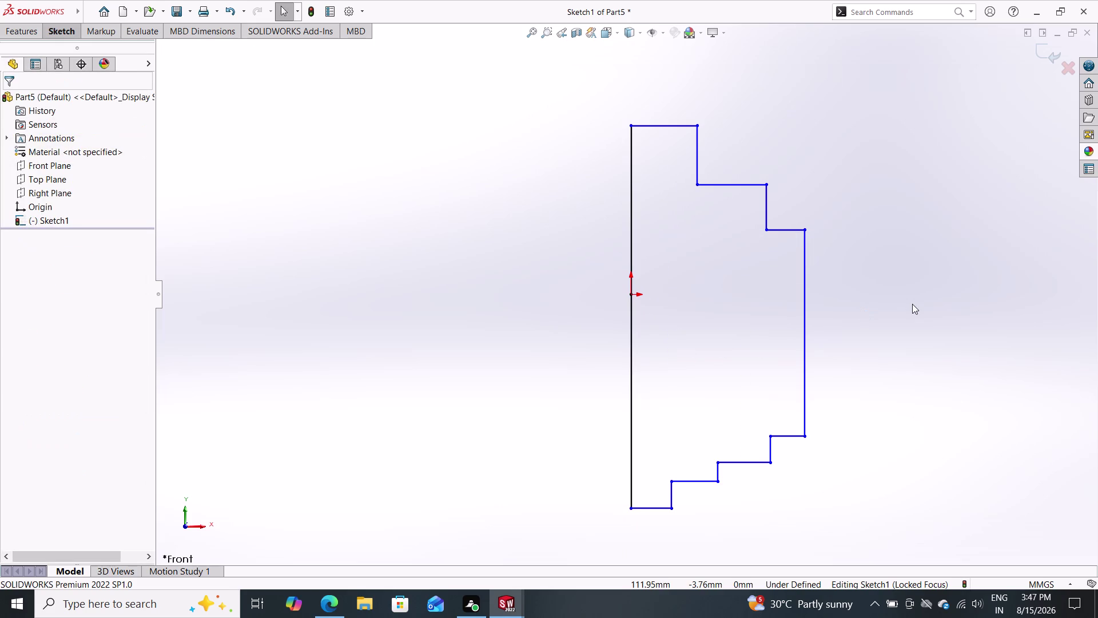
click(25, 35)
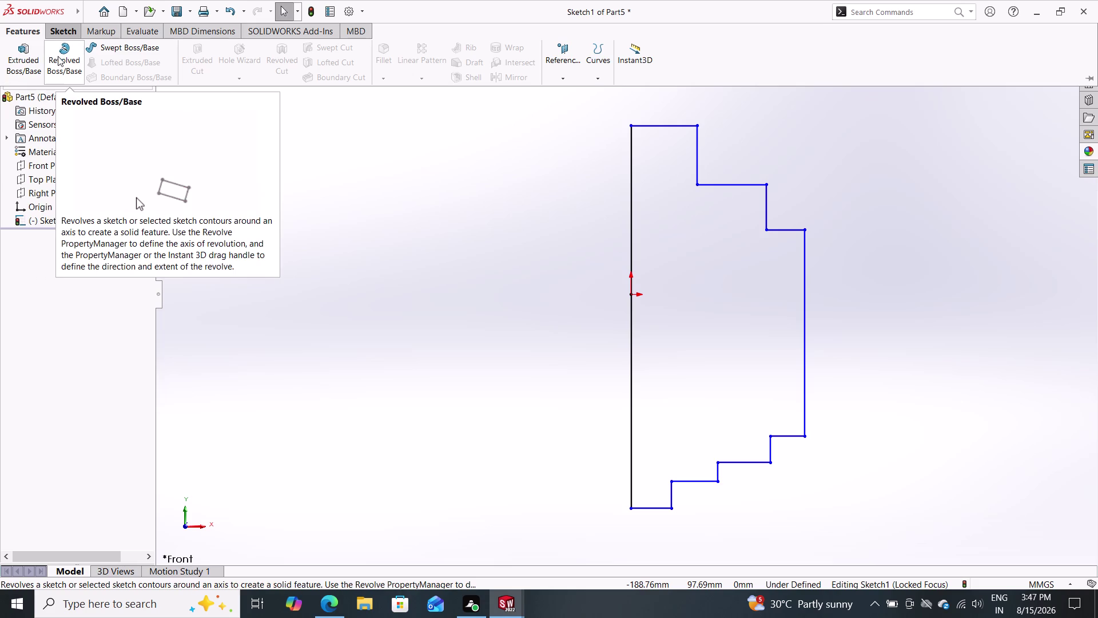
Revolve Sketch1 about the long right edge to create Revolve1.
click(58, 57)
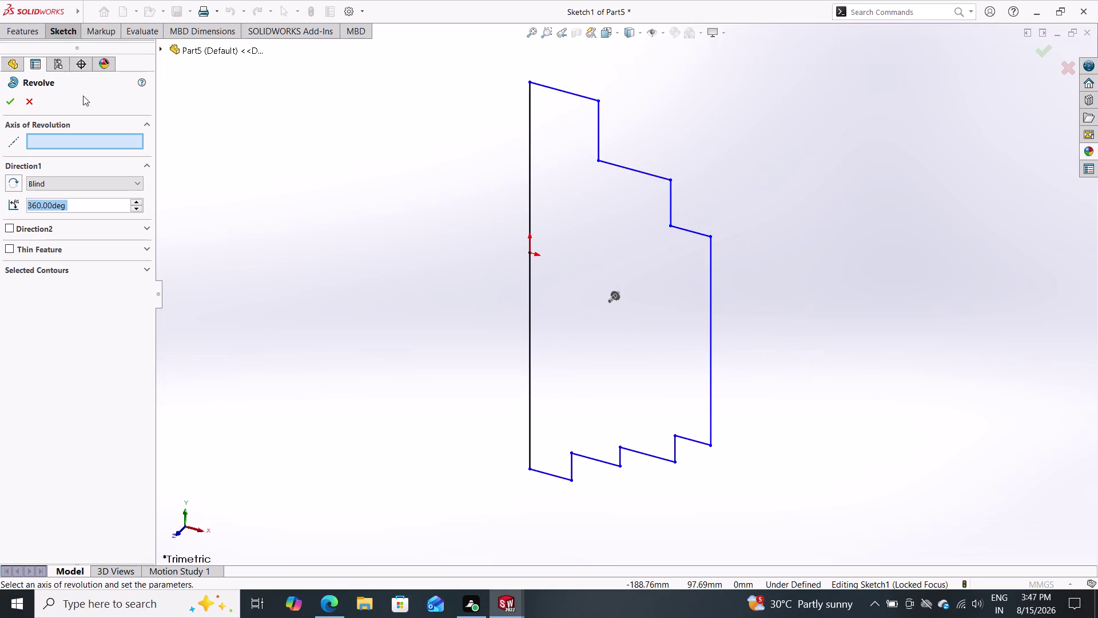
click(708, 313)
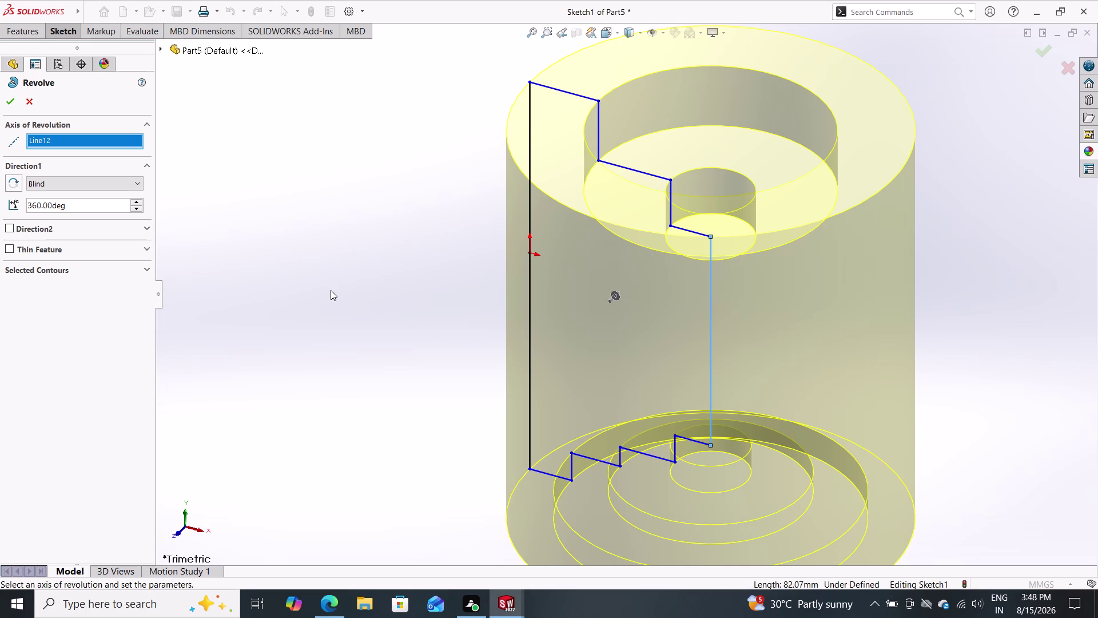
click(9, 101)
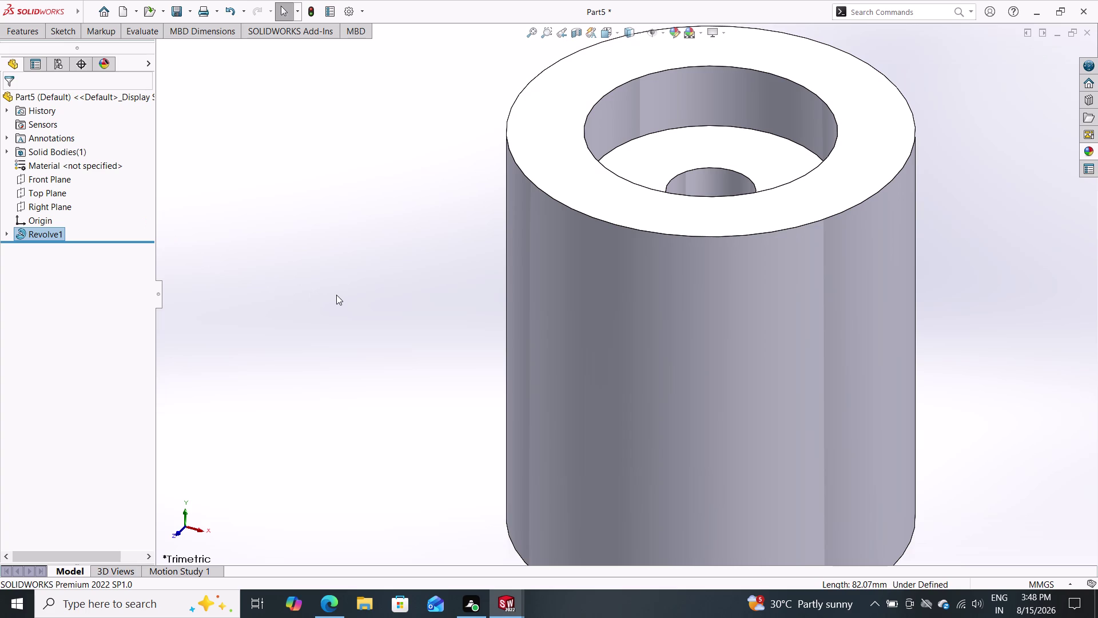
scroll(down, 3)
scroll(up, 3)
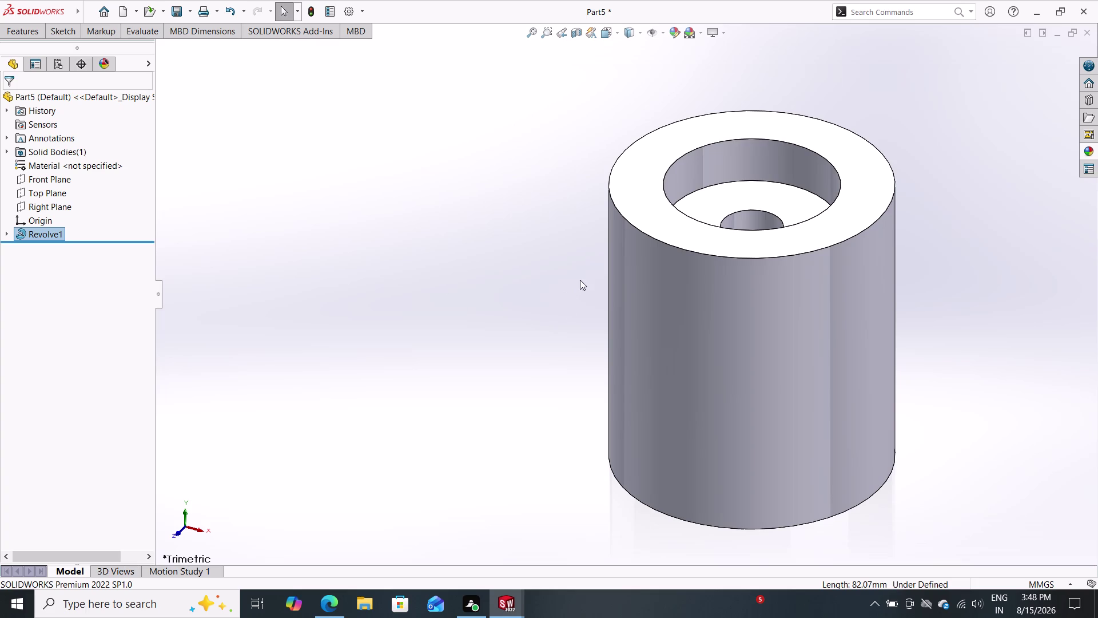
middle_drag(547, 248, 545, 423)
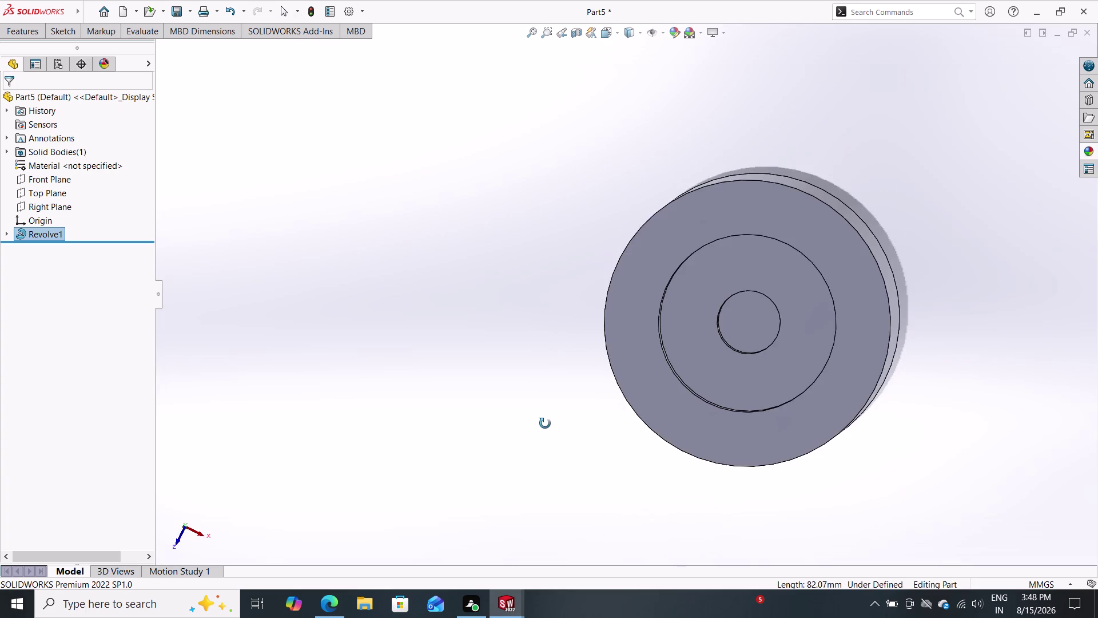
middle_drag(545, 423, 660, 225)
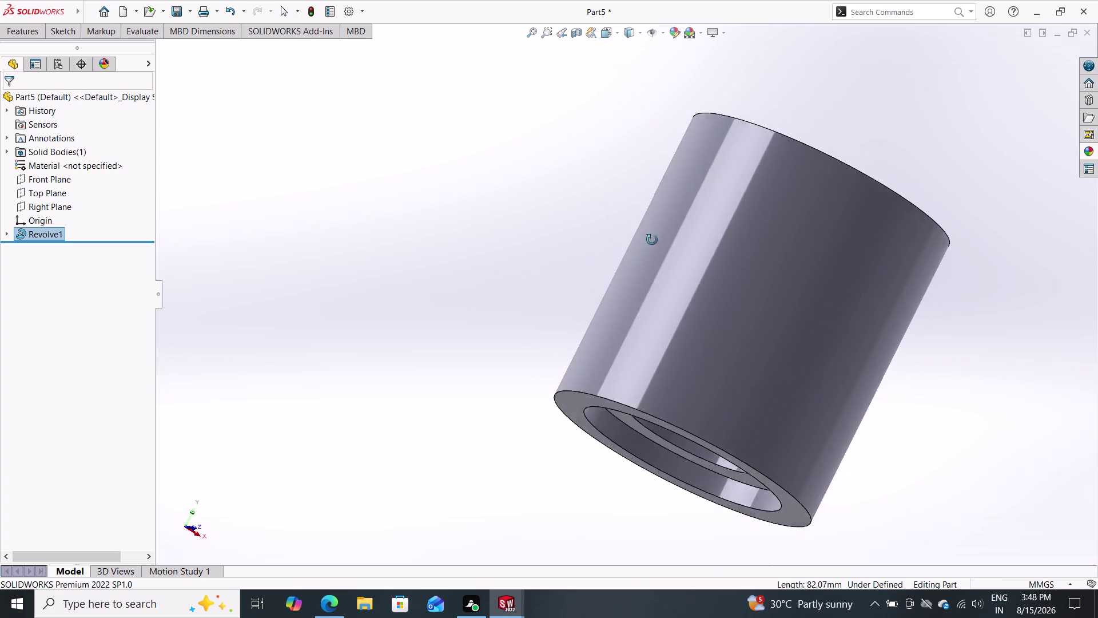
middle_drag(659, 225, 605, 267)
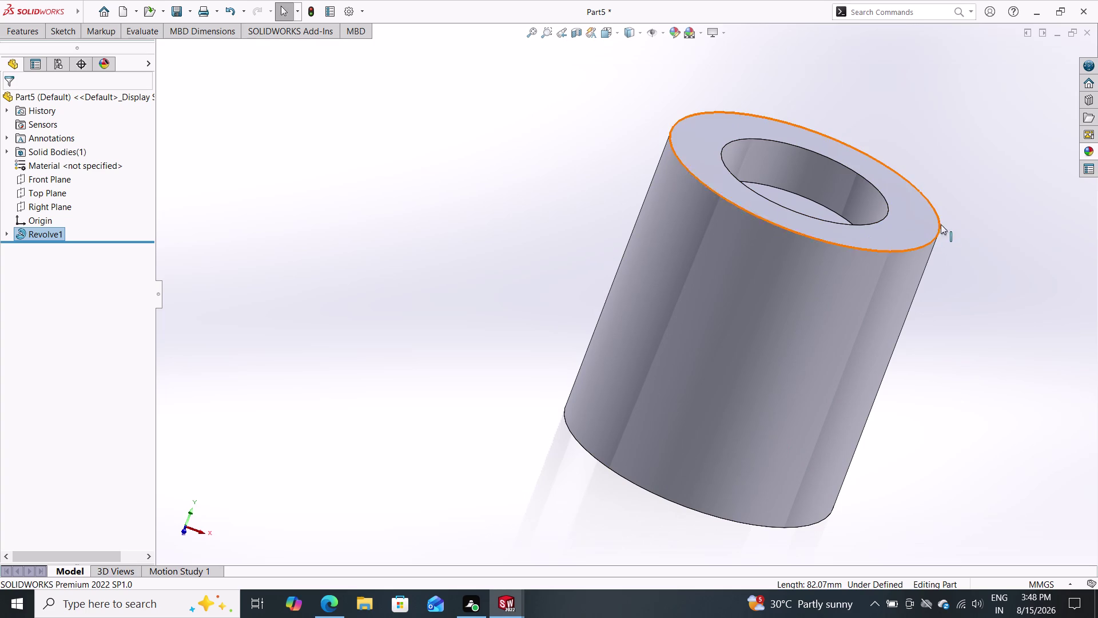
middle_drag(963, 192, 908, 396)
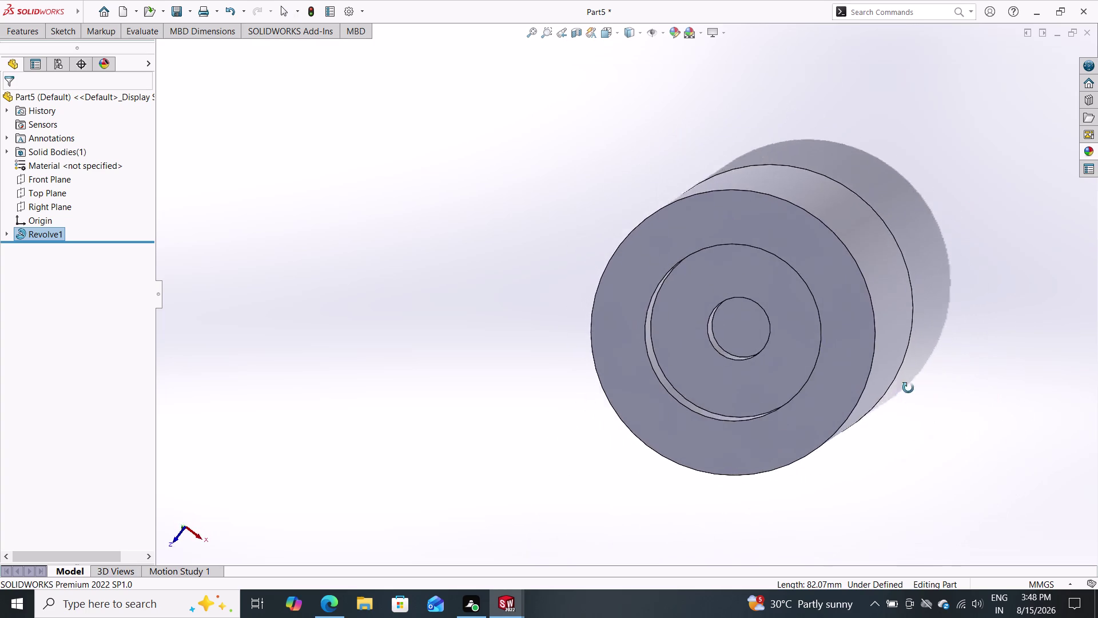
middle_drag(908, 396, 1020, 405)
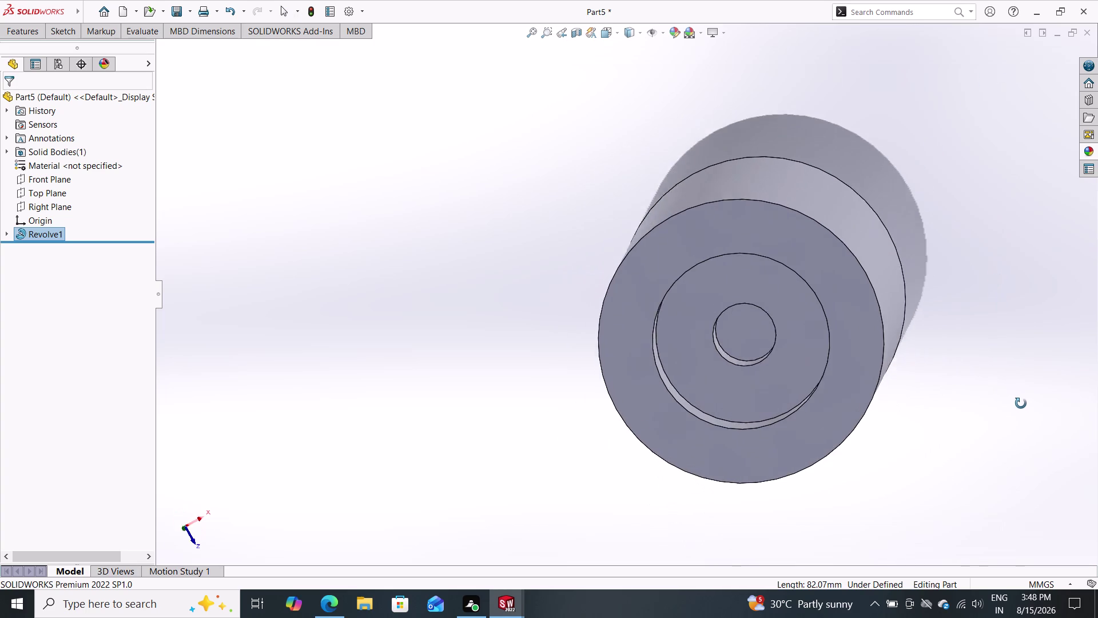
middle_drag(1021, 405, 1023, 405)
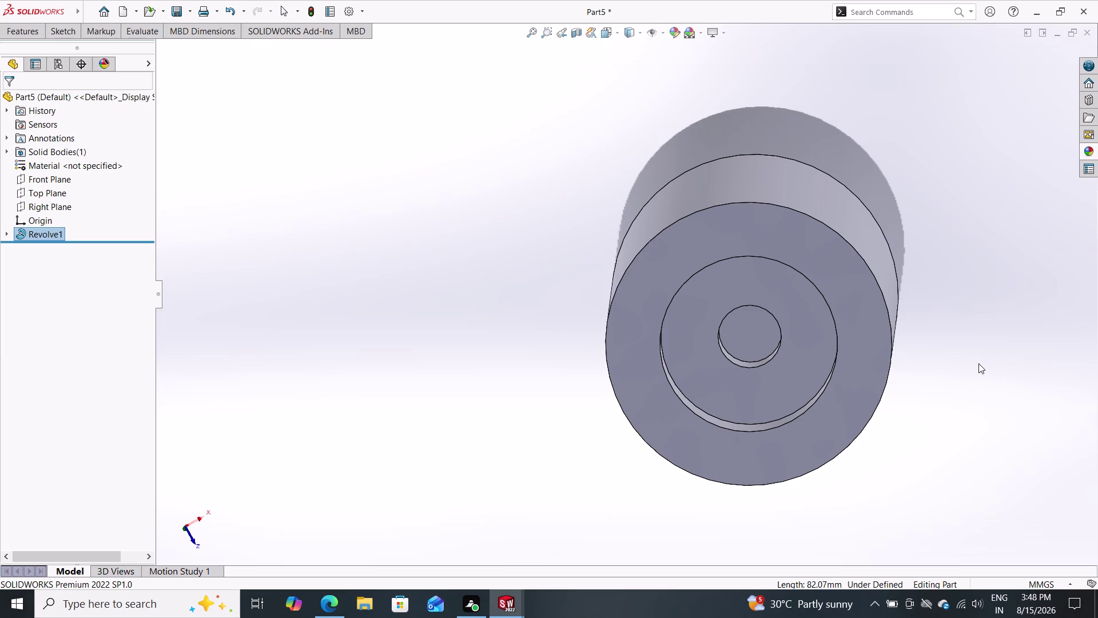
key(ctrl+z)
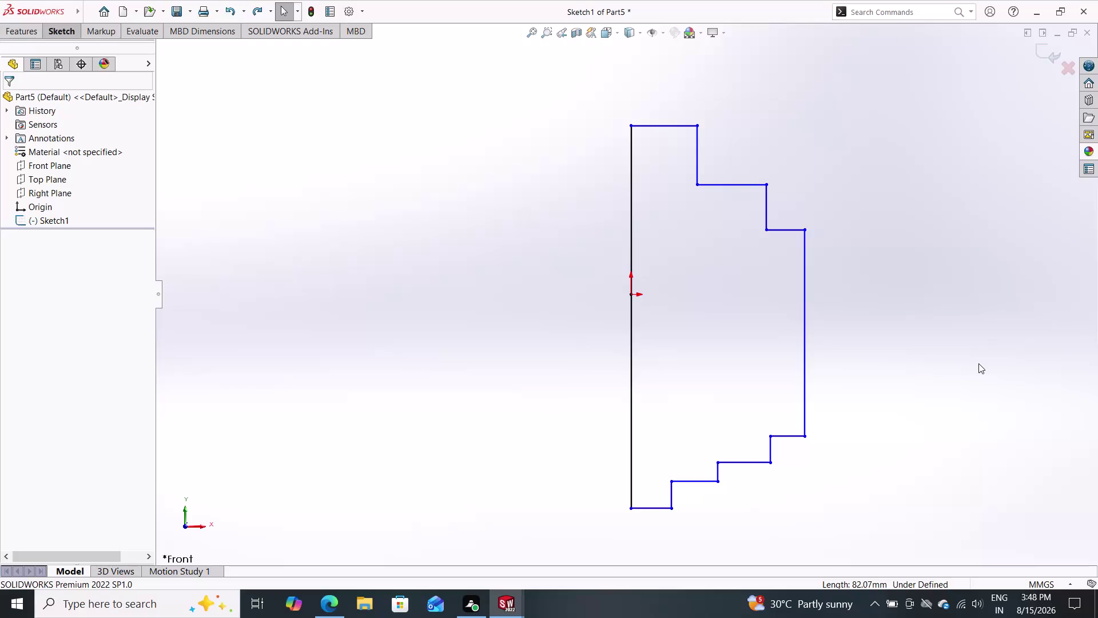
Delete the right vertical line, then box-select and delete the lower steps and axis line.
key(Escape)
click(806, 317)
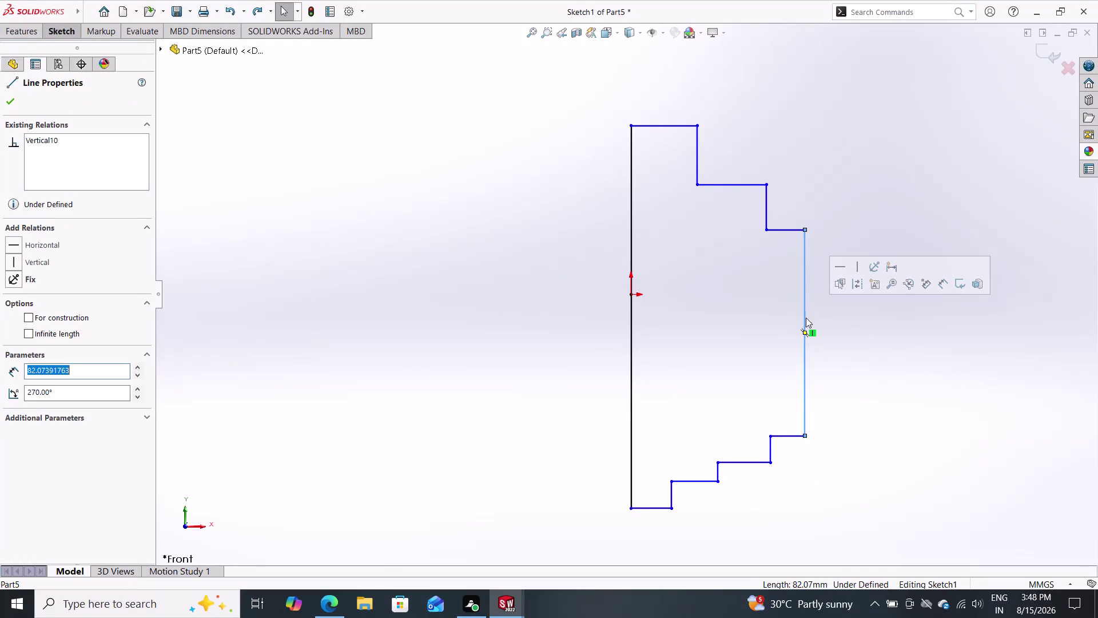
key(Delete)
drag(847, 420, 624, 469)
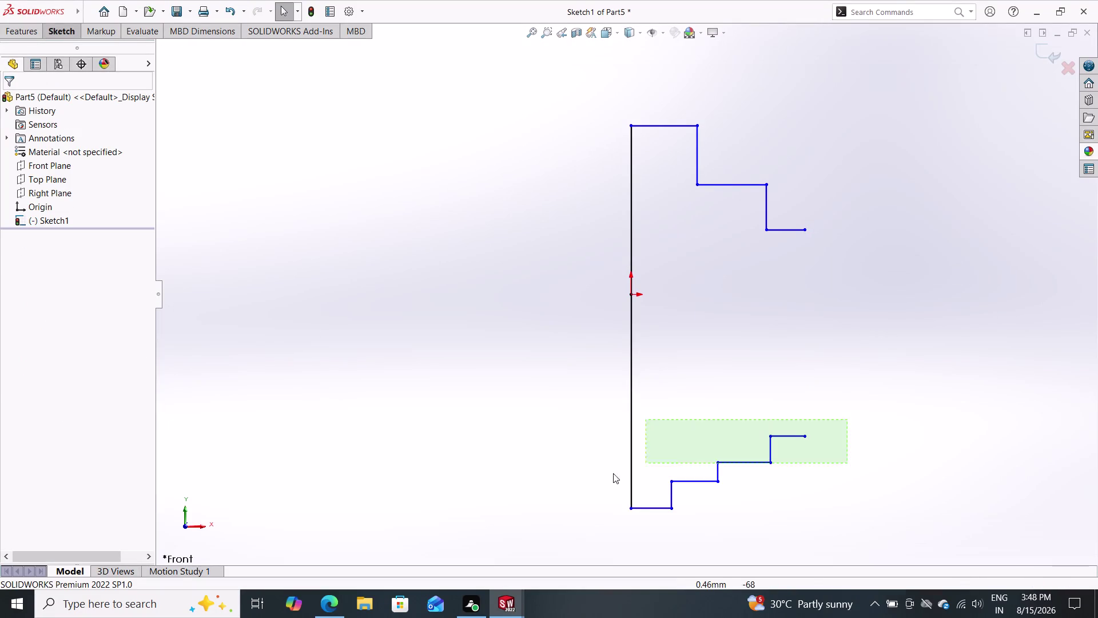
drag(625, 469, 595, 533)
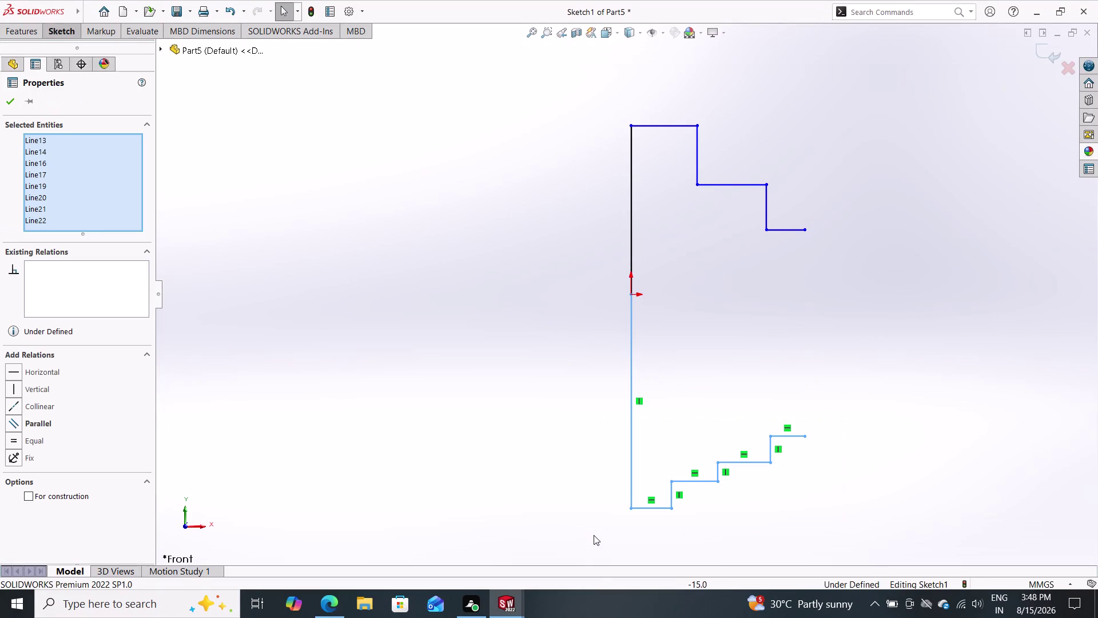
key(Delete)
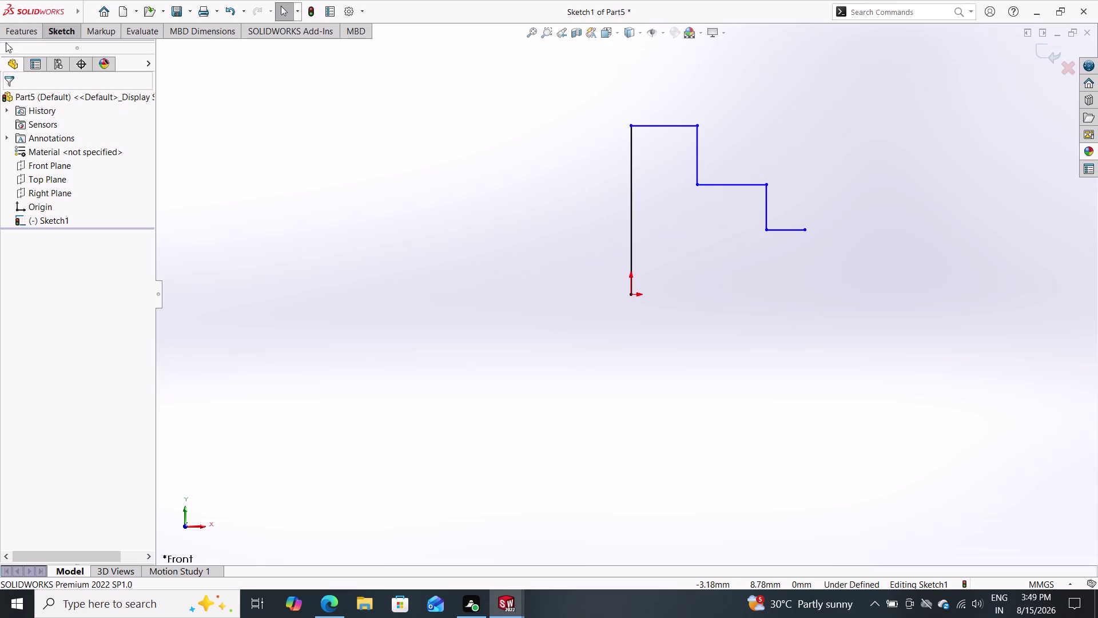
click(62, 34)
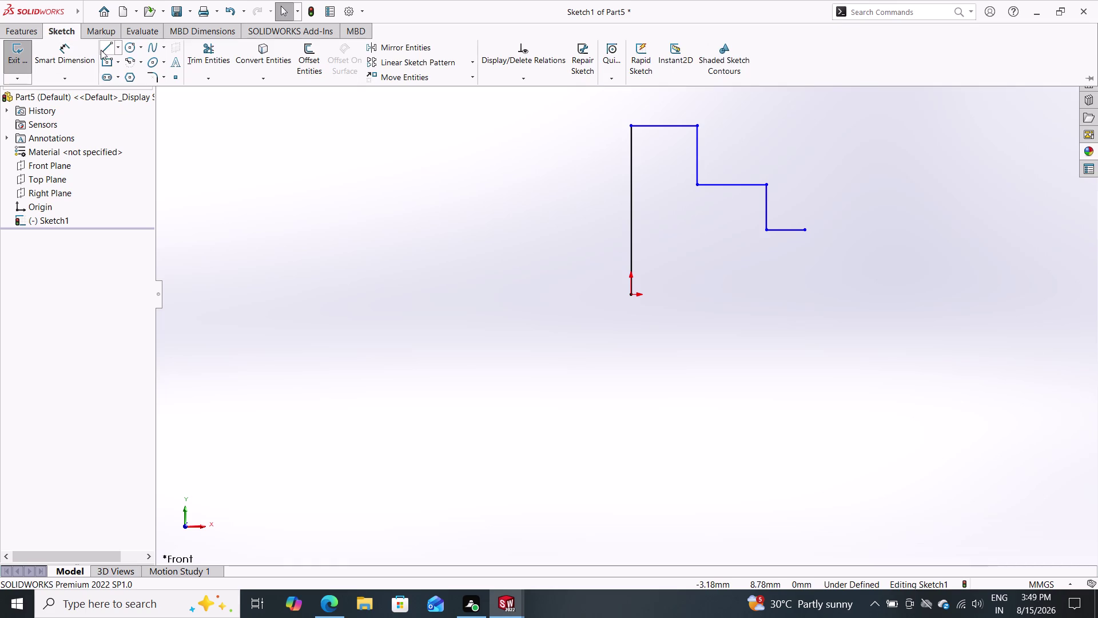
Draw the recess floor, a short riser, a ledge and a line to the top height.
double_click(107, 48)
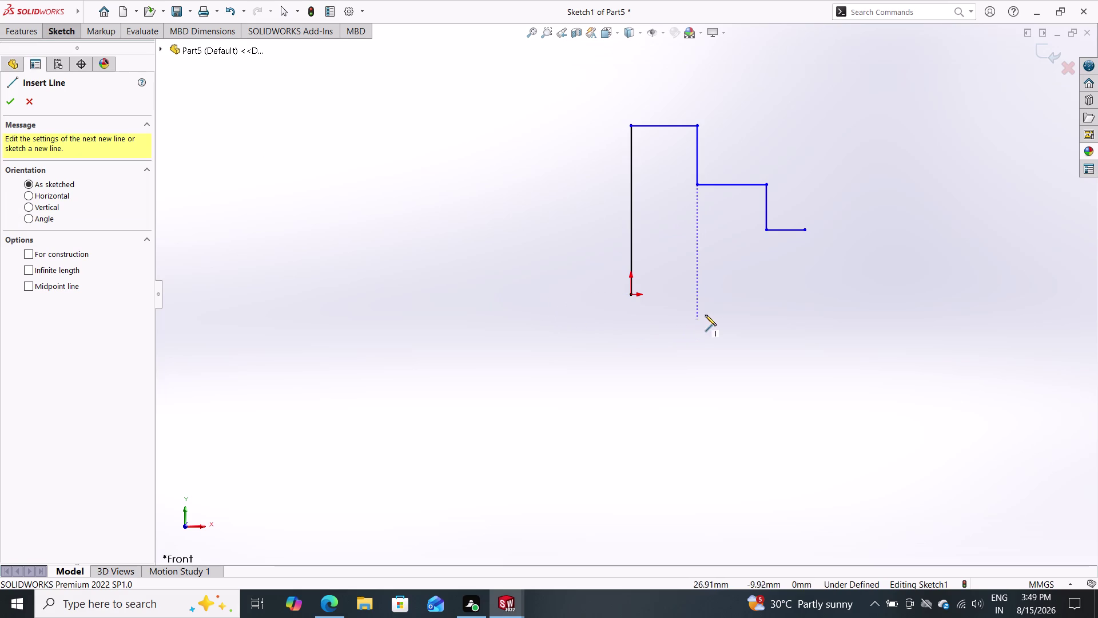
click(806, 231)
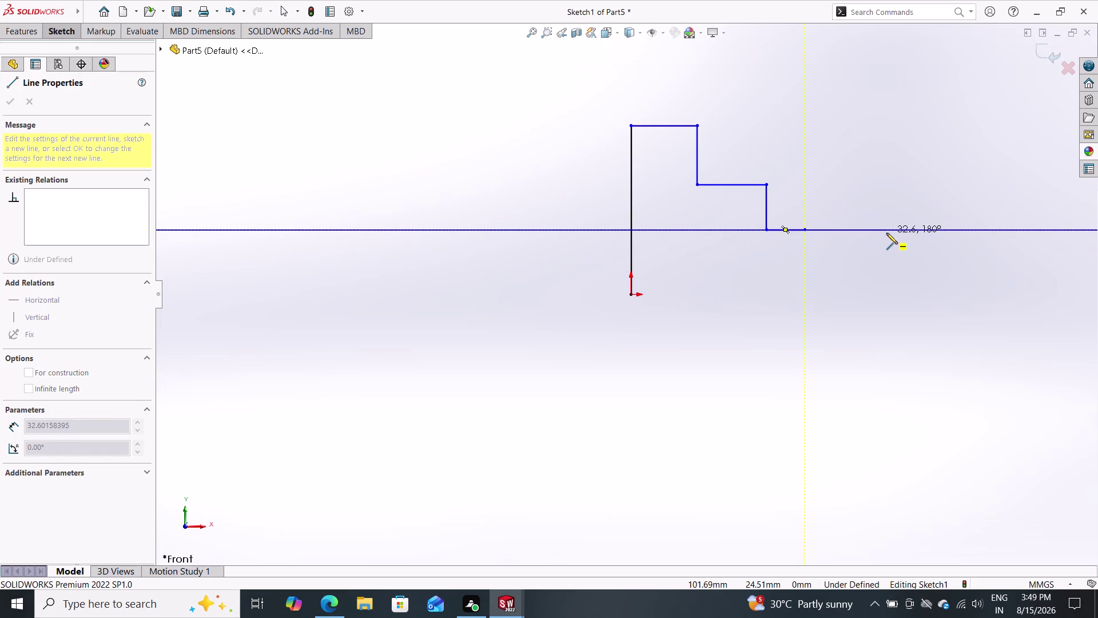
click(928, 231)
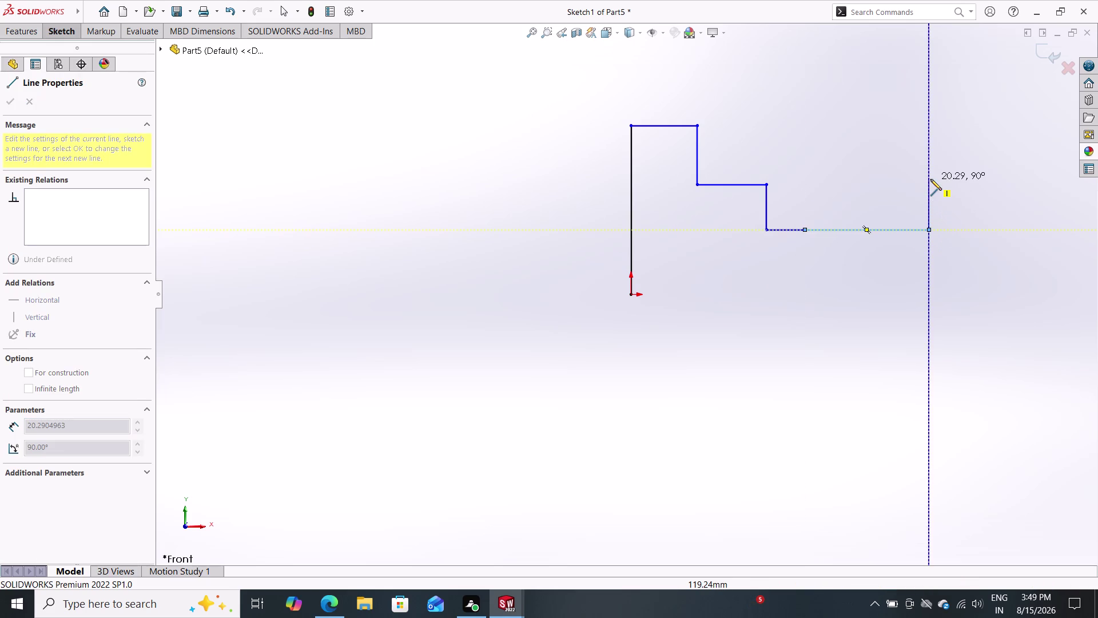
click(930, 179)
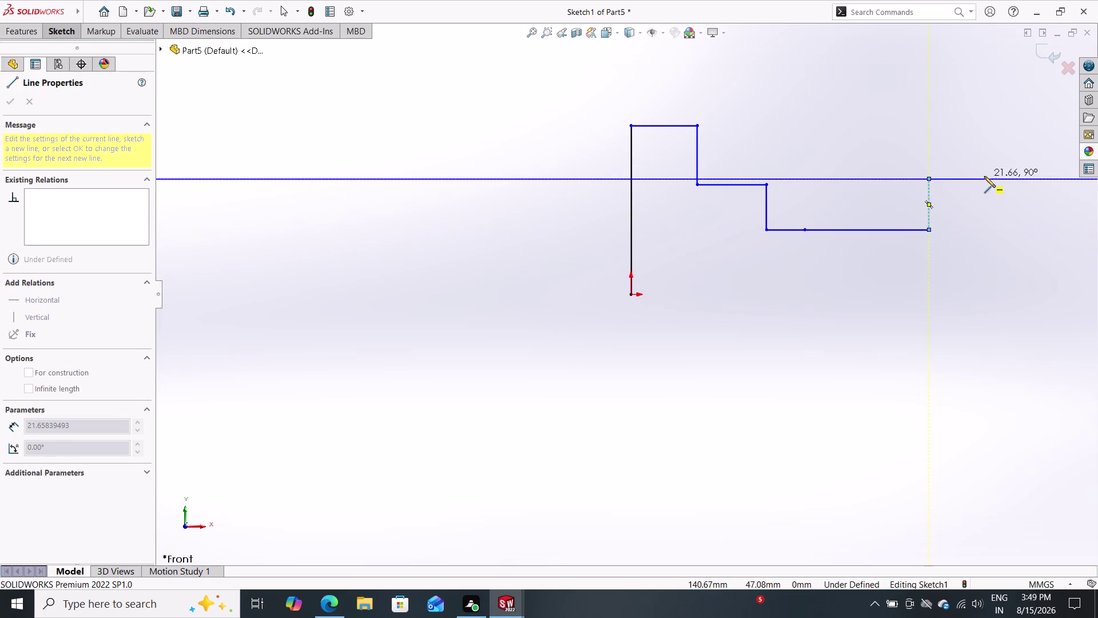
click(987, 182)
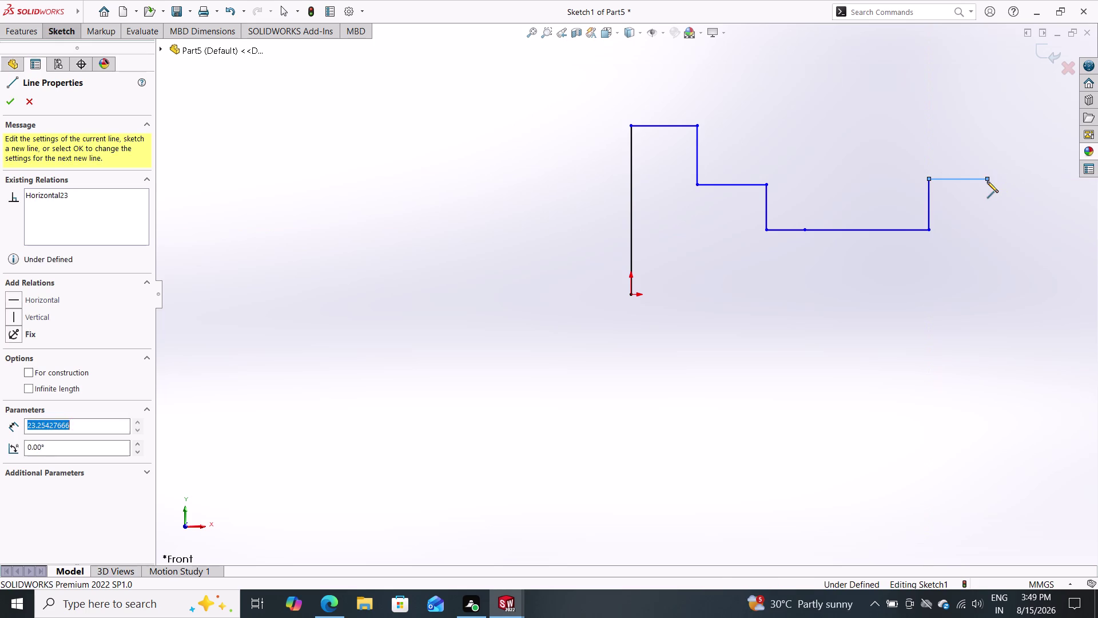
click(991, 127)
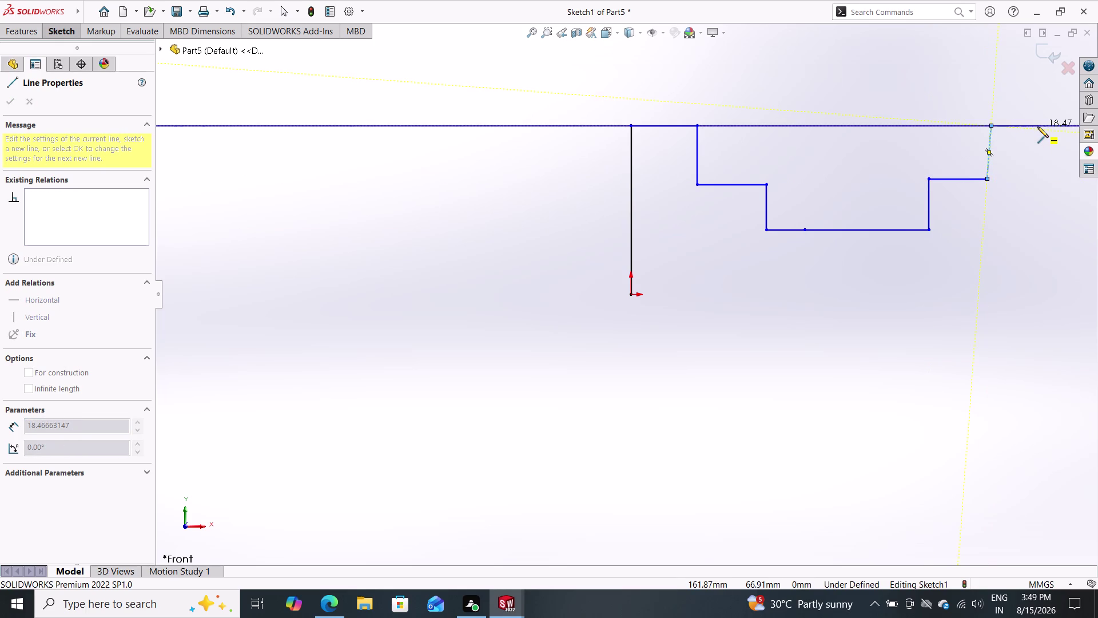
click(1037, 126)
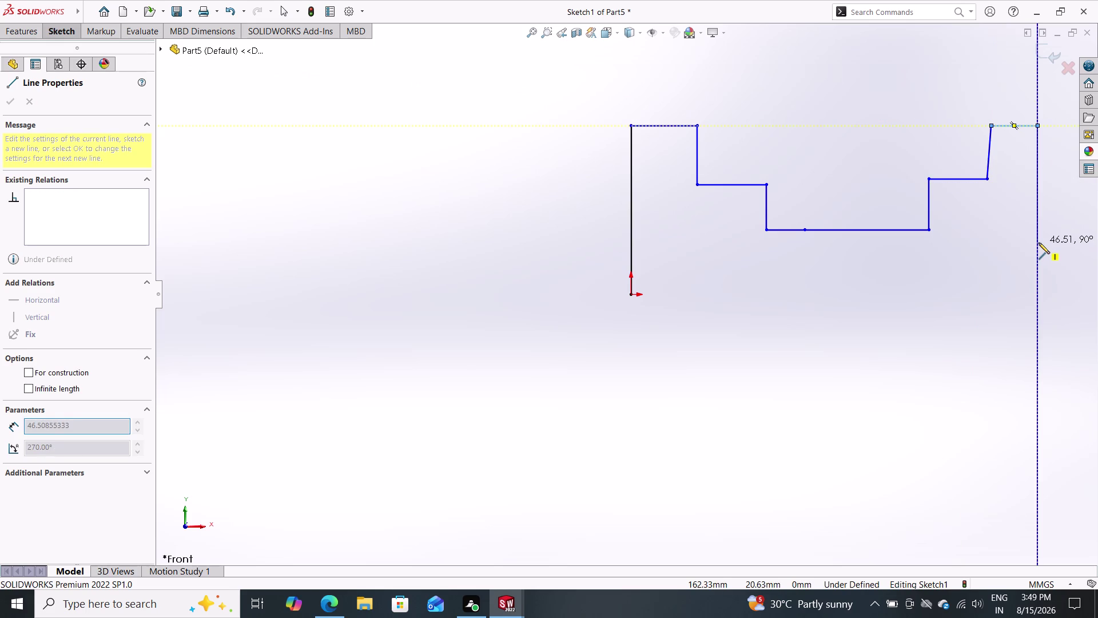
Delete the stray slanted riser and the top-right horizontal line.
key(Escape)
key(Escape)
click(991, 152)
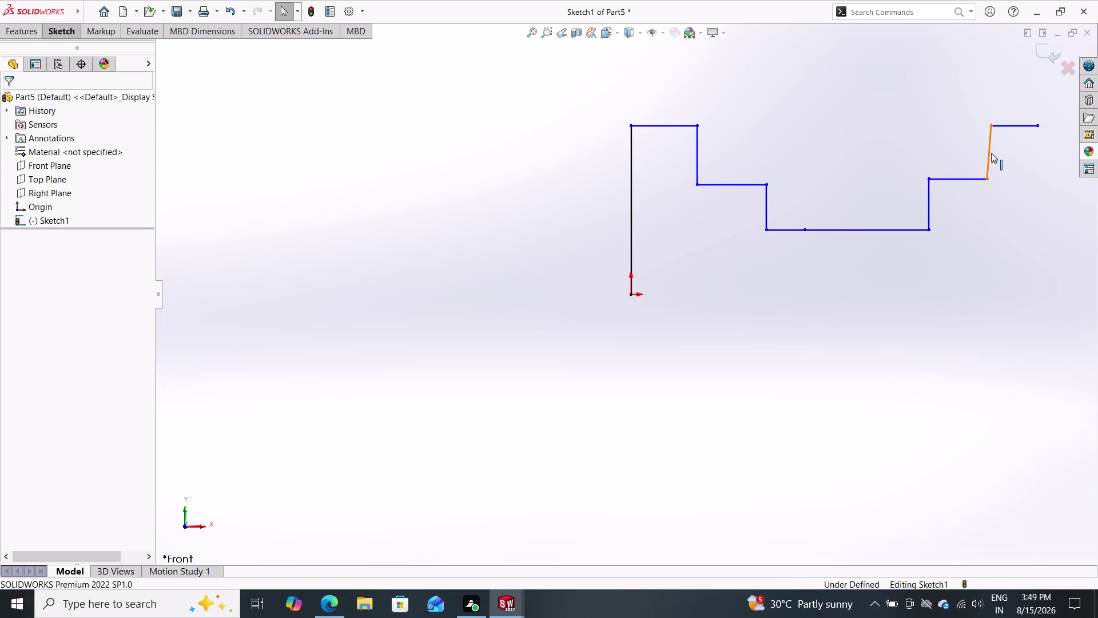
key(Delete)
click(1006, 125)
key(Delete)
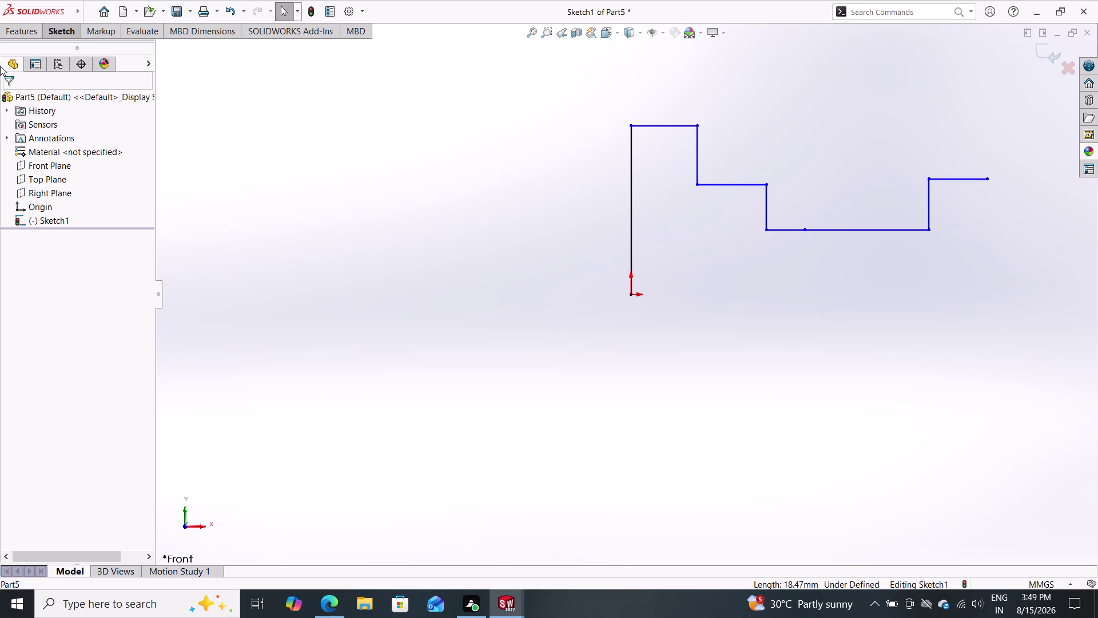
Redraw the vertical riser and top ledge, then bring the right side down and back to the origin.
click(58, 26)
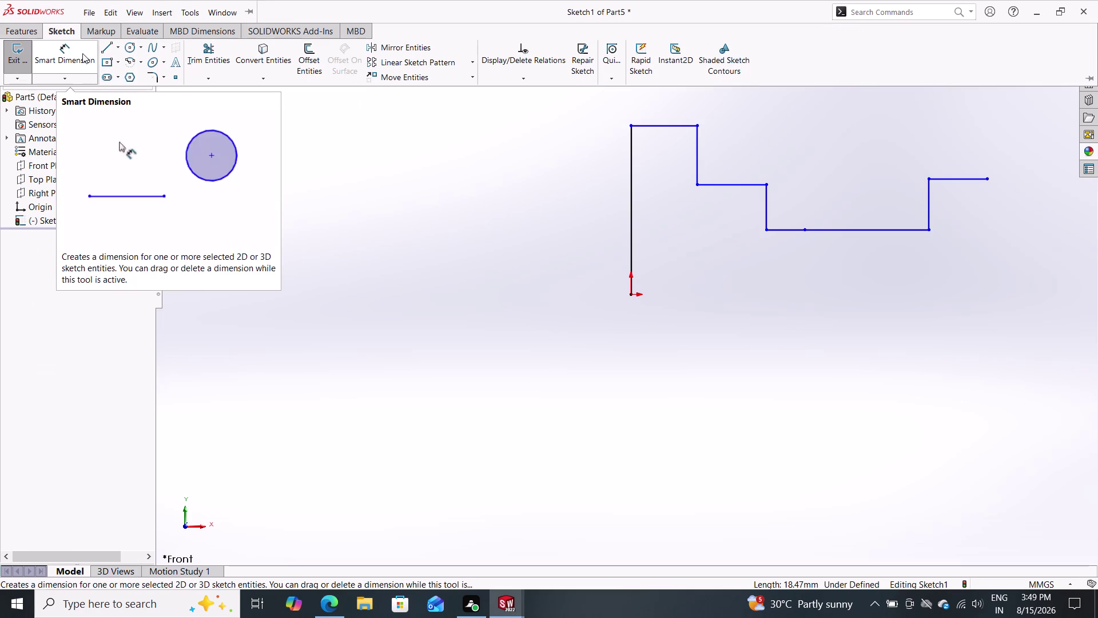
click(103, 49)
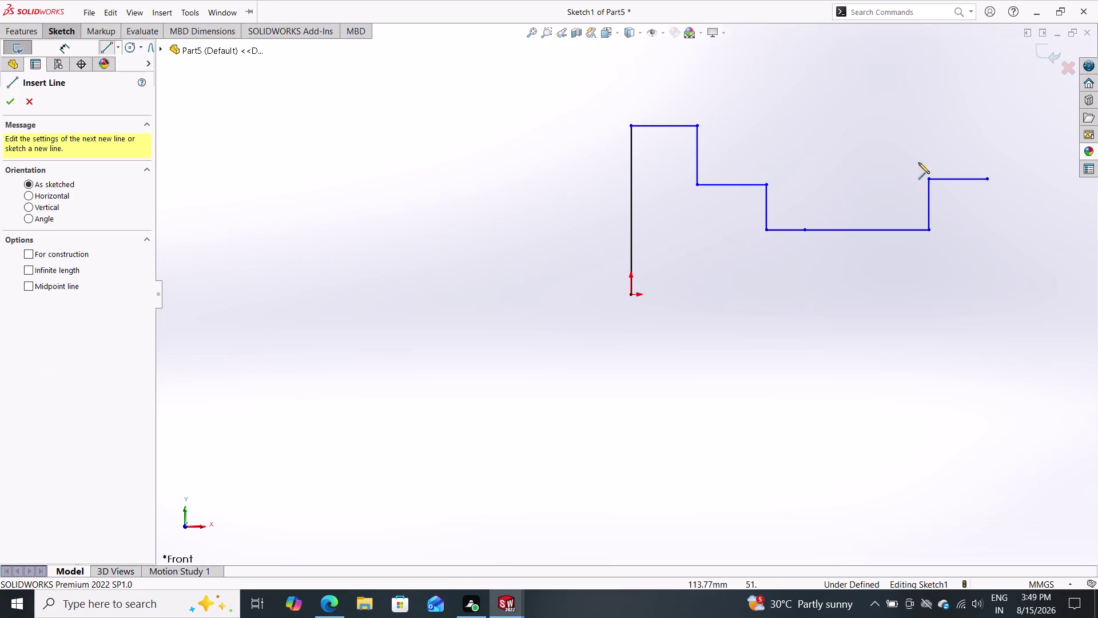
click(988, 178)
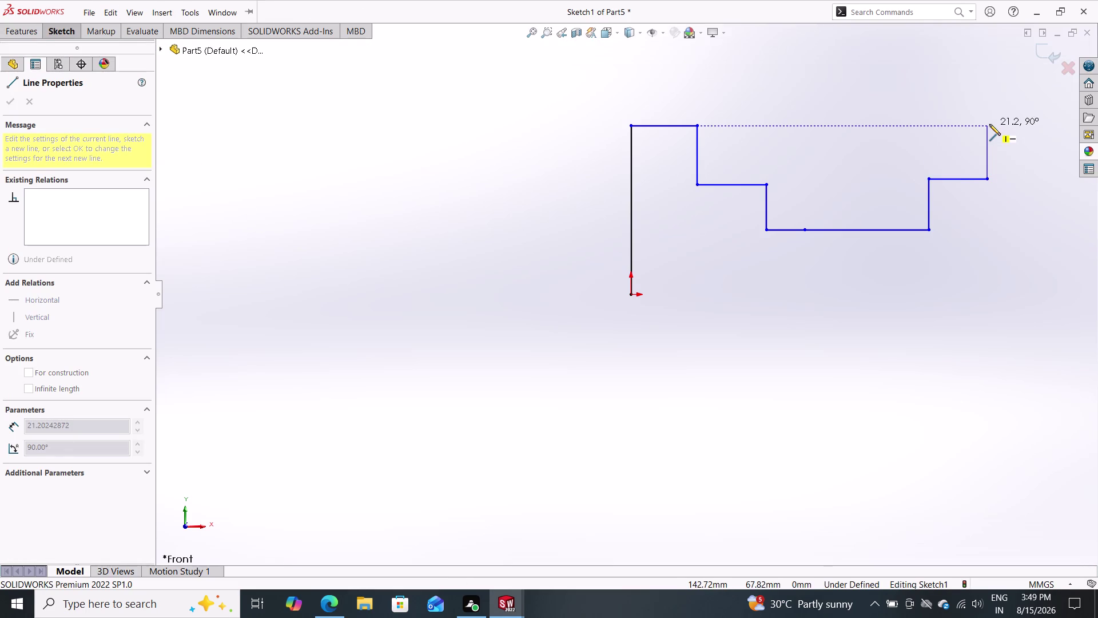
click(989, 124)
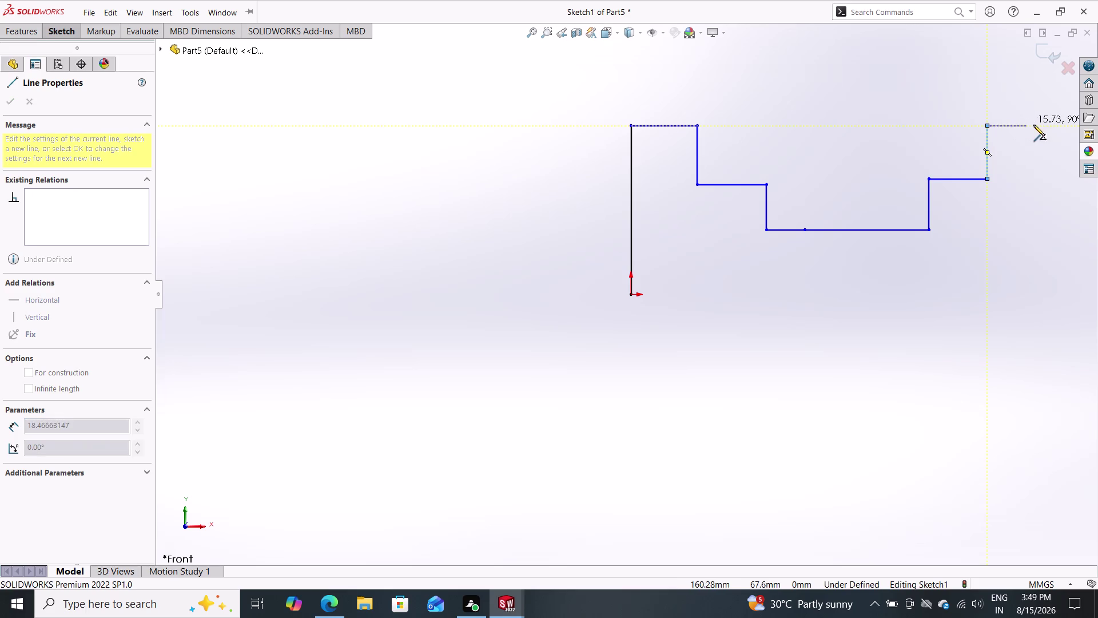
click(1034, 126)
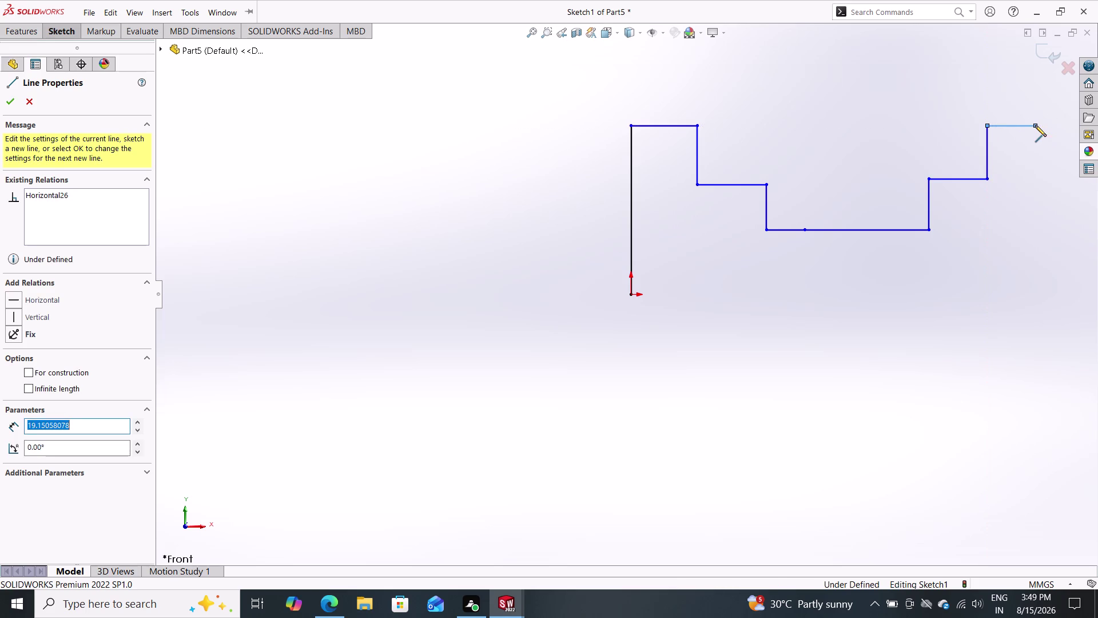
click(1033, 292)
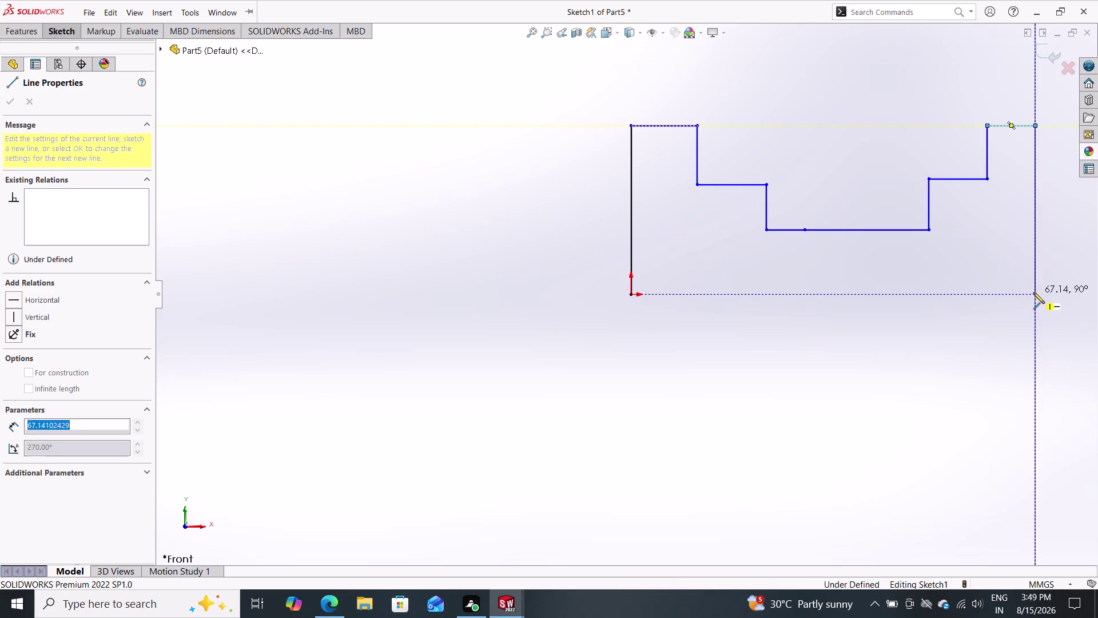
click(630, 294)
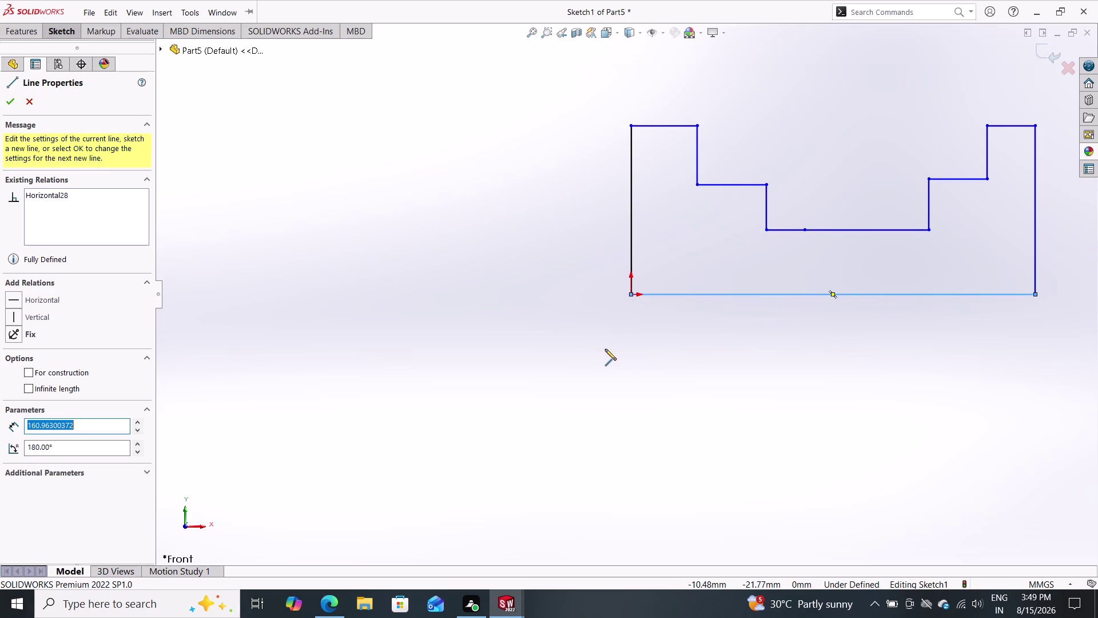
double_click(7, 98)
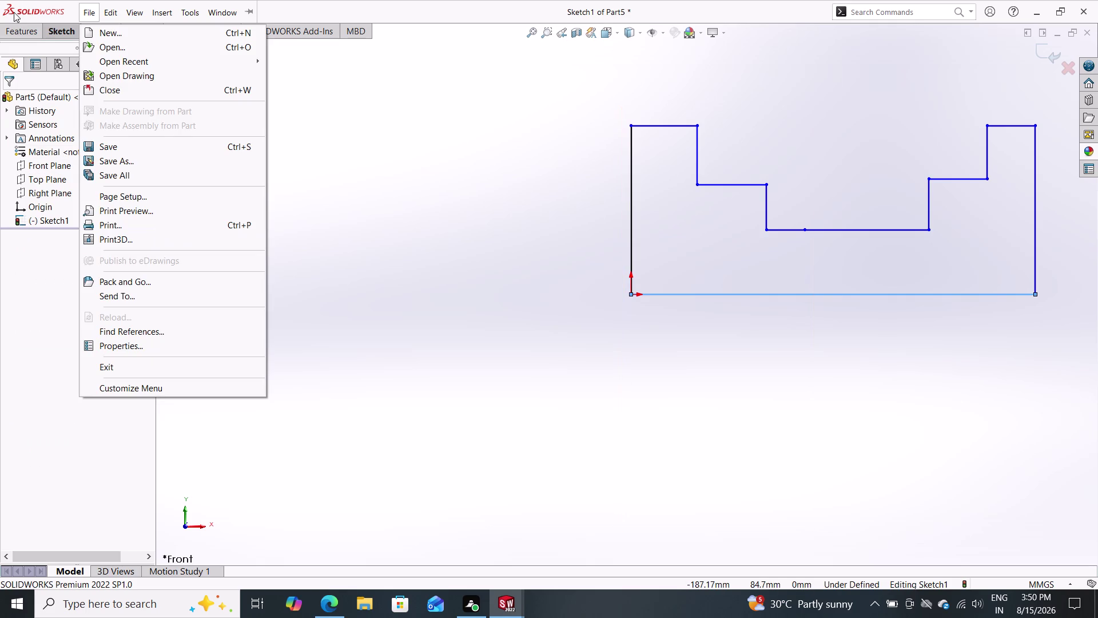
Preview a revolve about the bottom line, cancel it, and undo to remove that line.
click(20, 25)
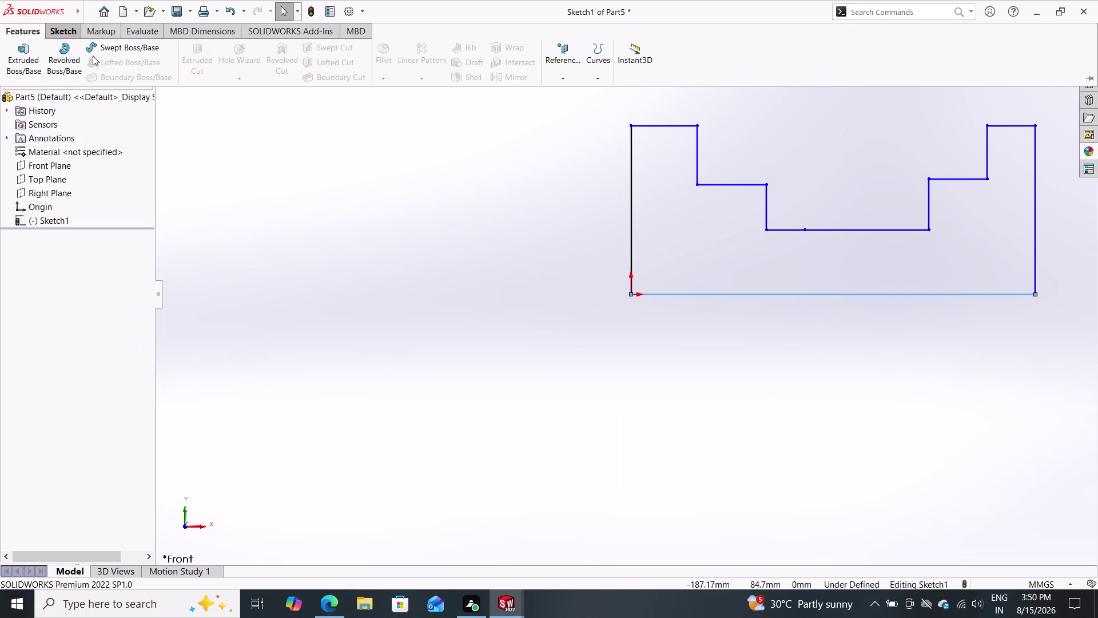
click(713, 290)
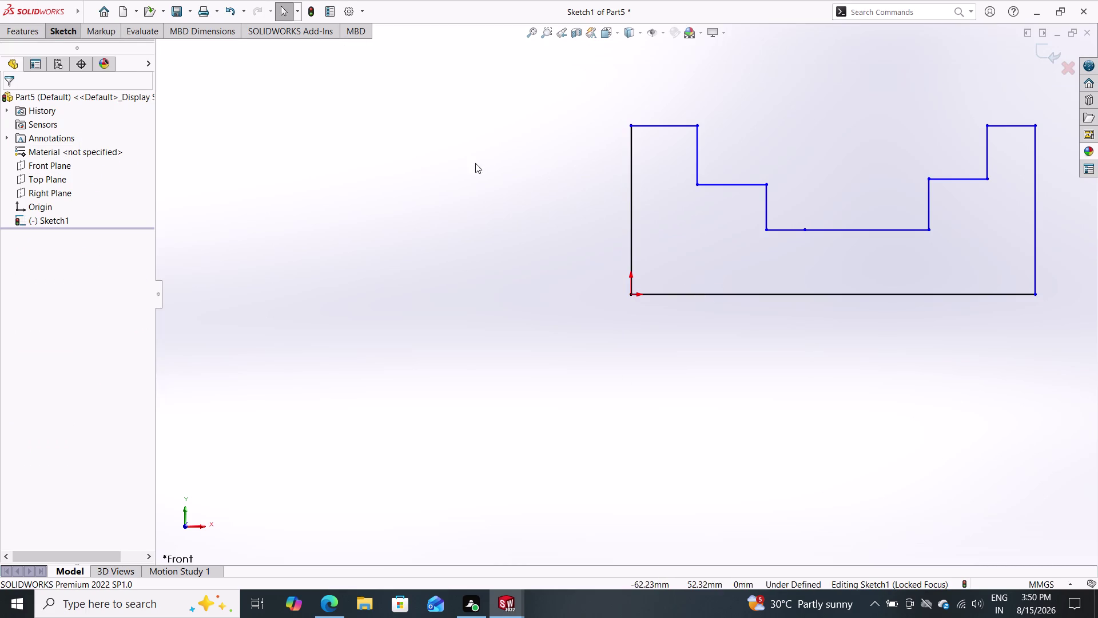
click(65, 36)
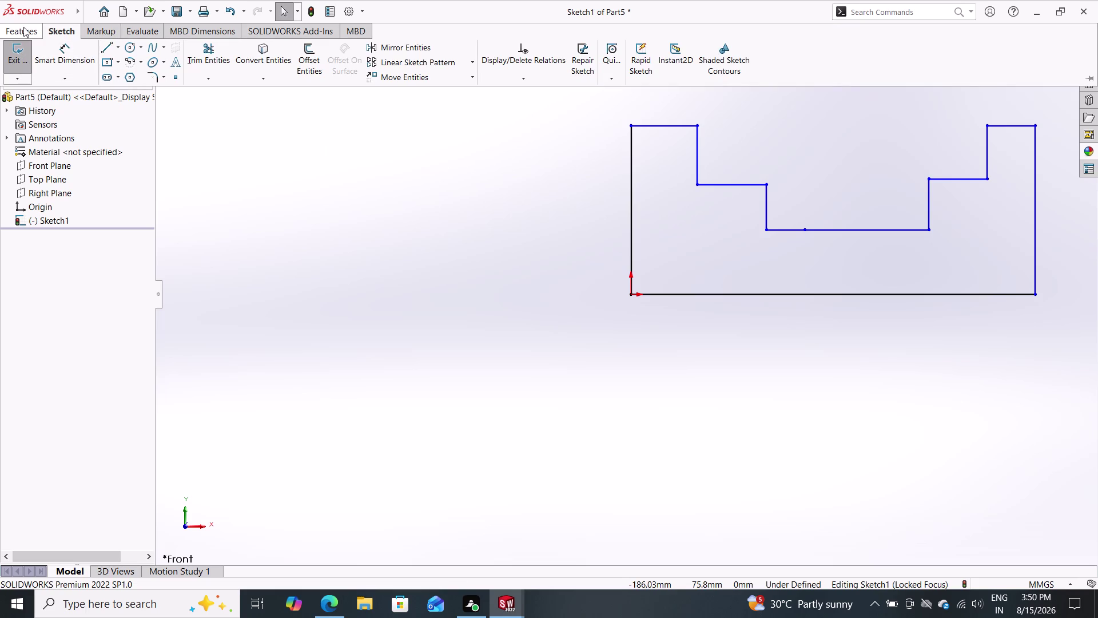
click(24, 25)
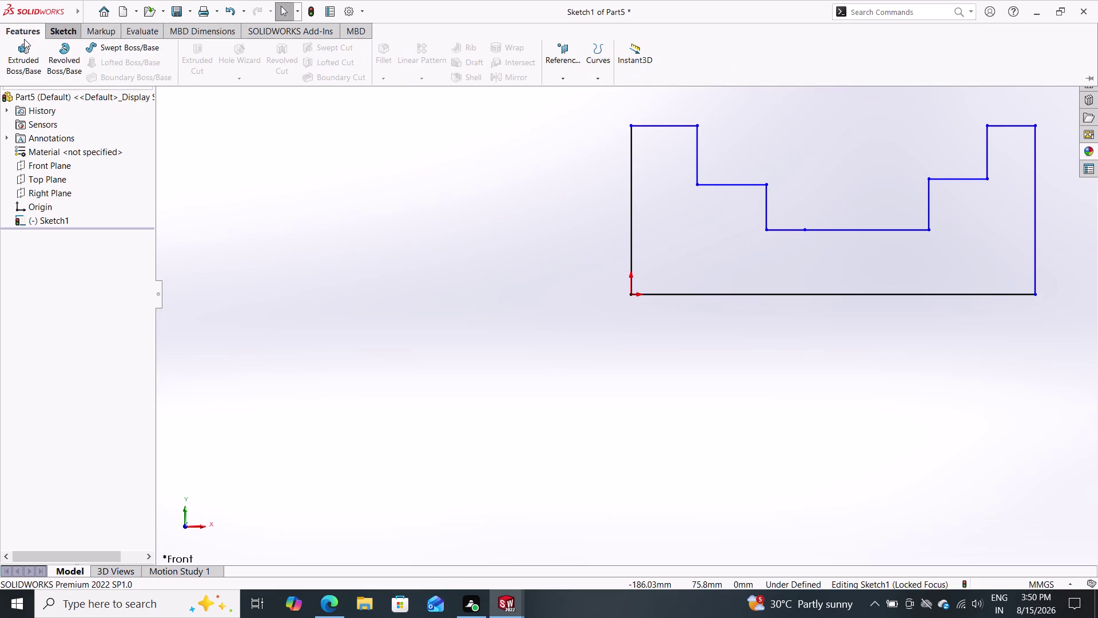
double_click(58, 55)
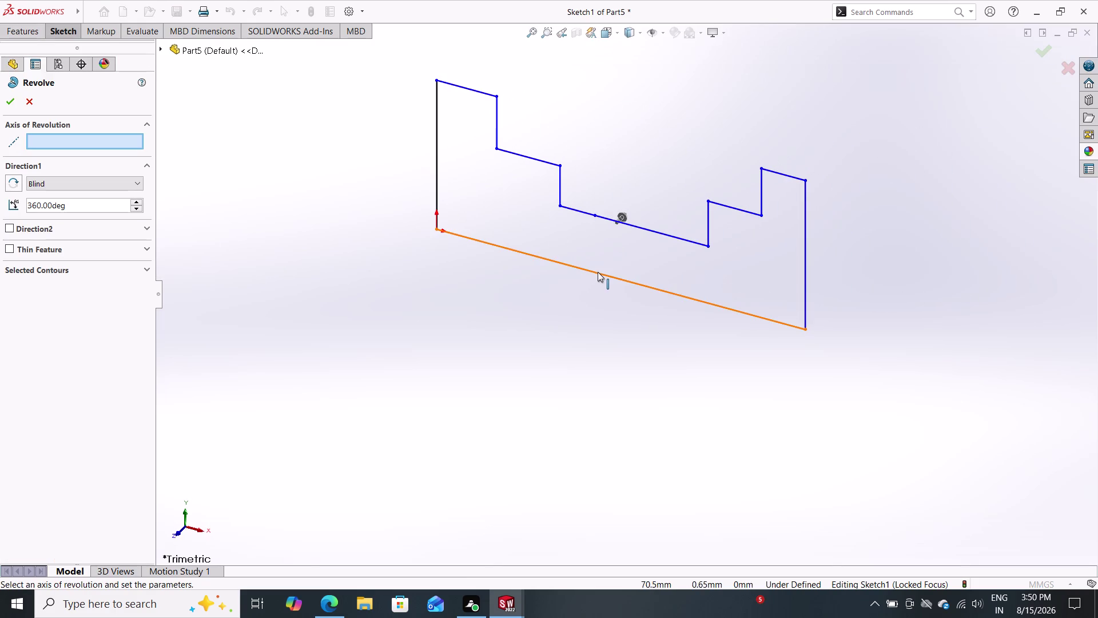
double_click(598, 272)
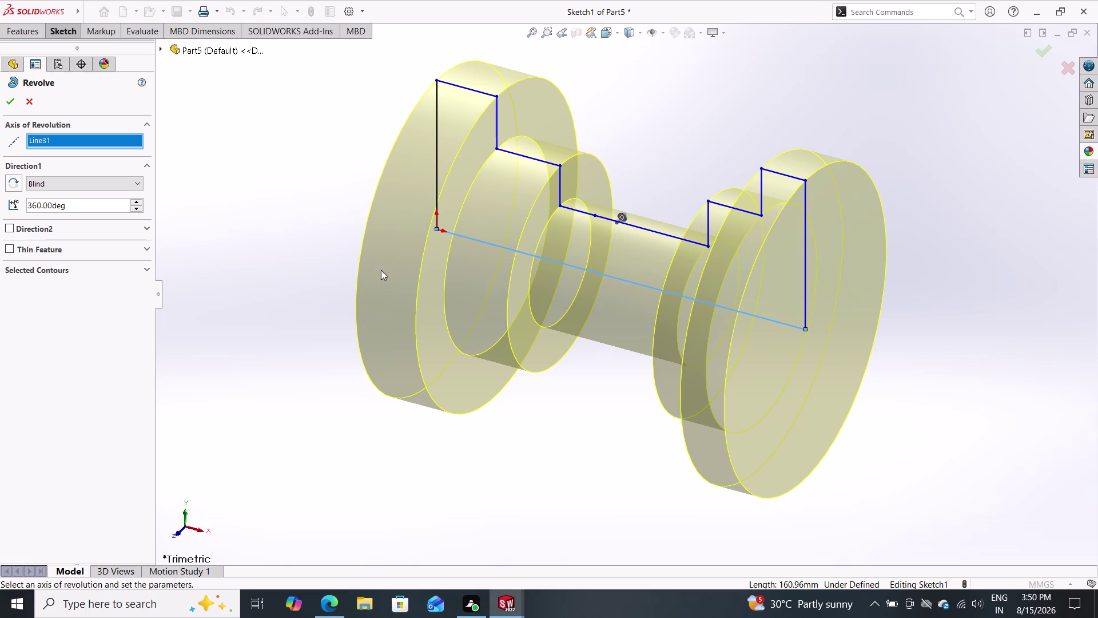
key(Escape)
key(Escape)
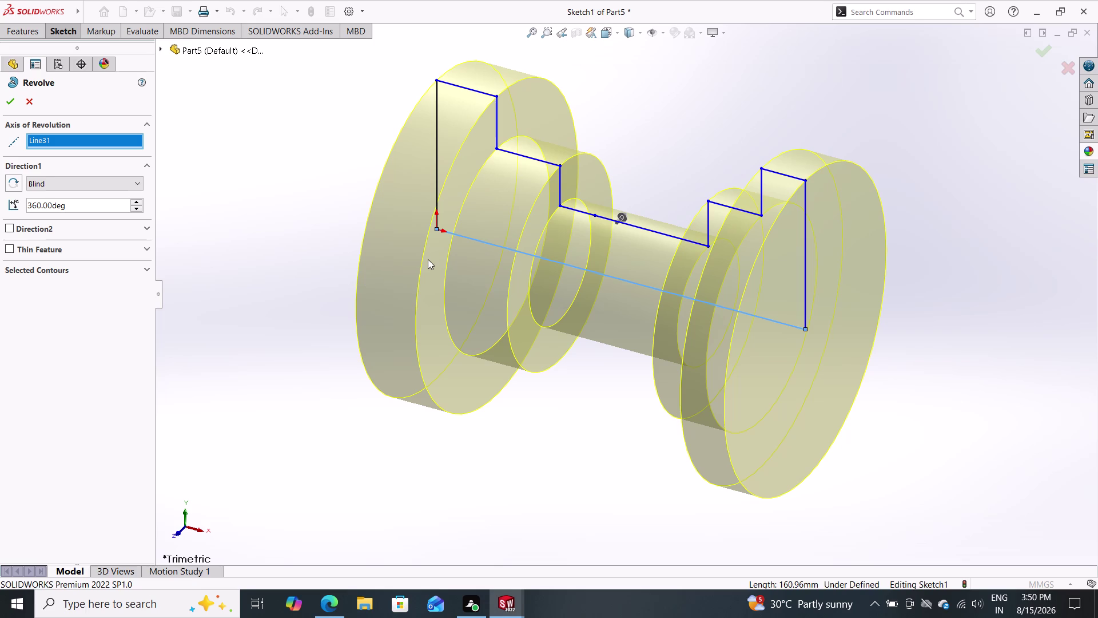
key(ctrl+z)
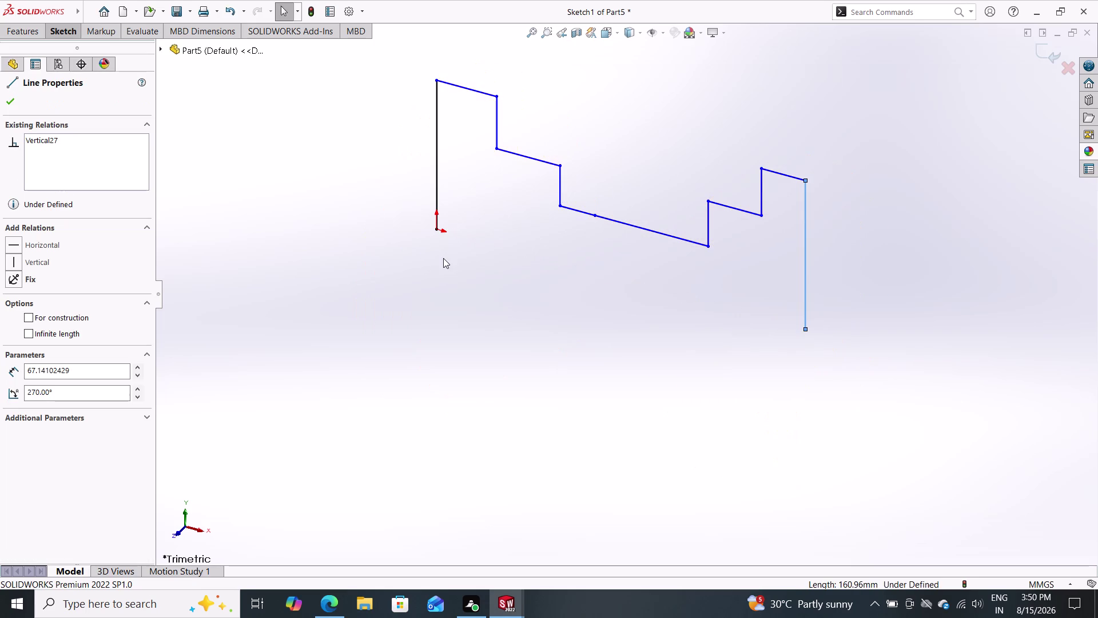
In Front view, draw a horizontal line from the bottom-right corner to the origin.
click(559, 31)
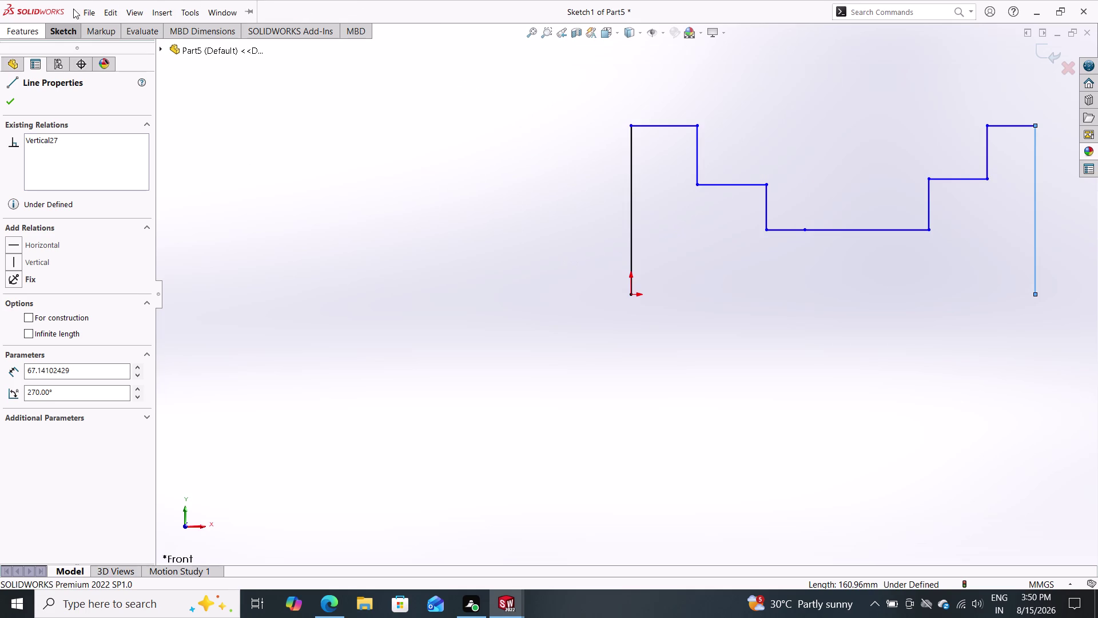
click(61, 27)
triple_click(100, 47)
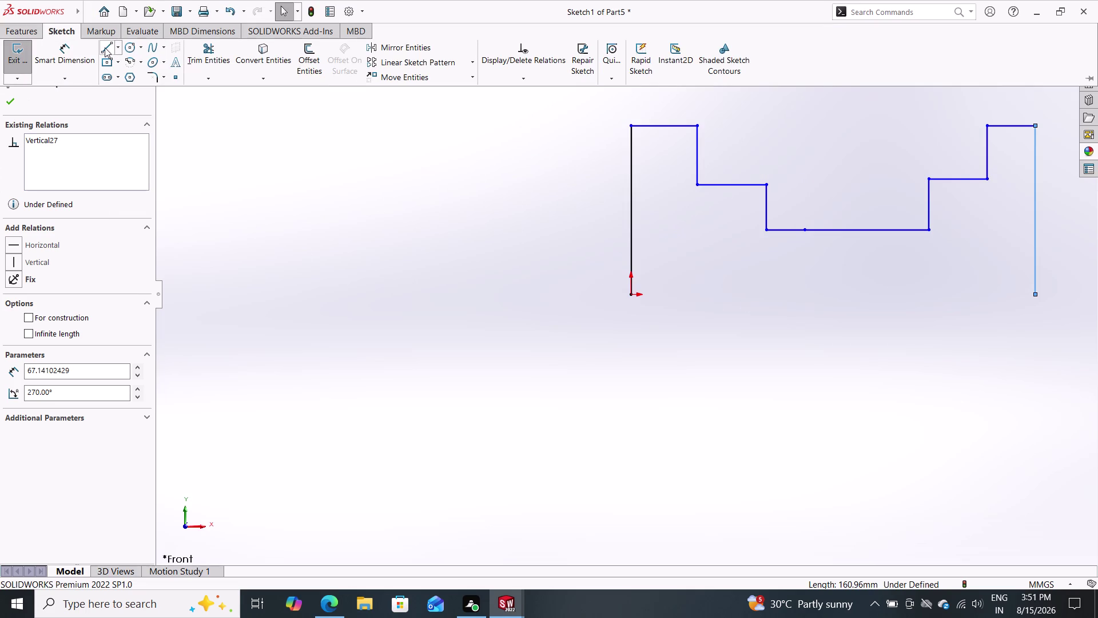
click(105, 48)
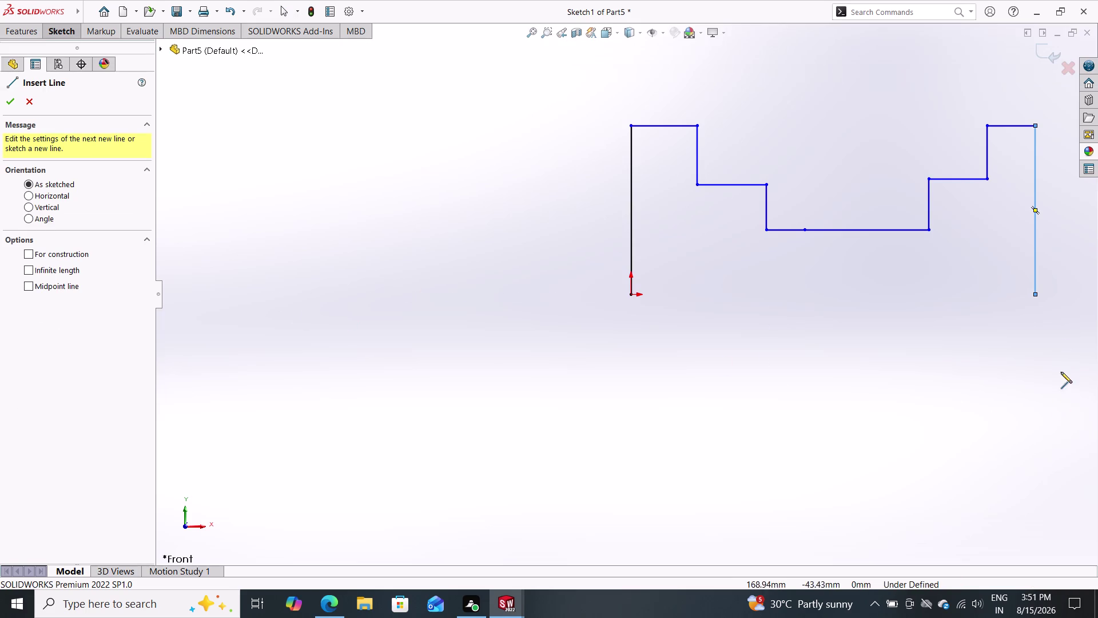
click(1035, 291)
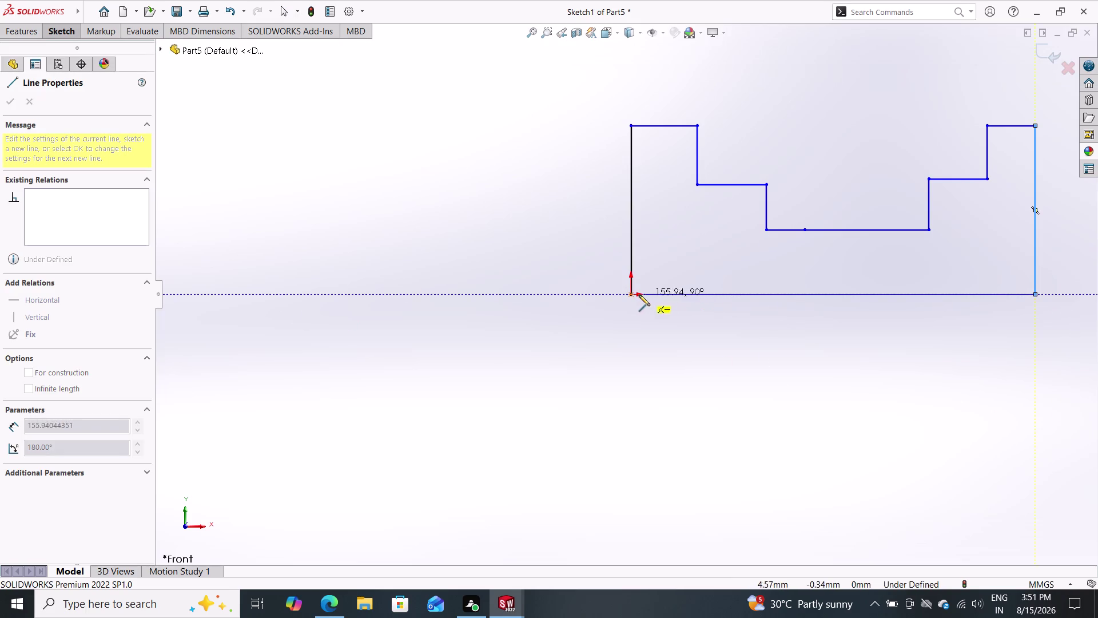
click(629, 292)
key(Escape)
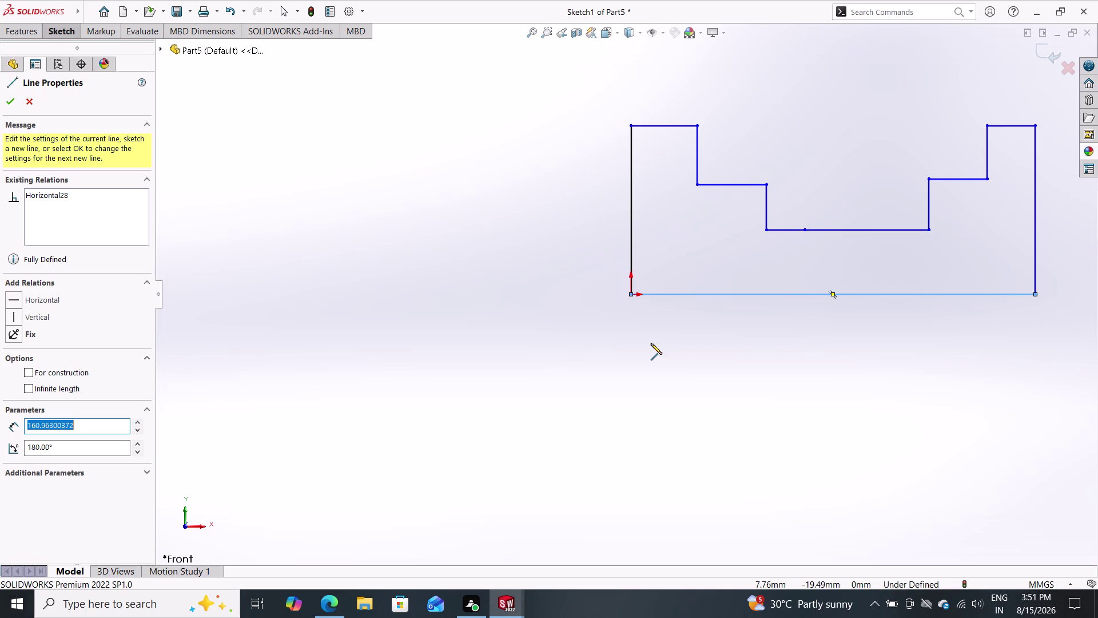
click(67, 28)
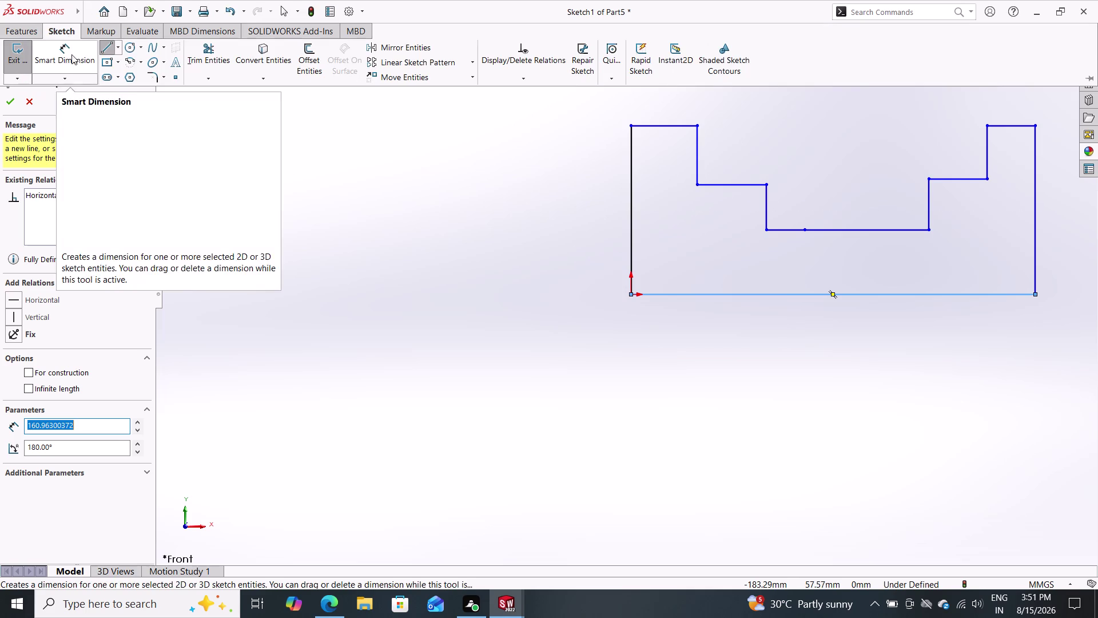
Dimension the top-left horizontal step line with Smart Dimension, replacing its value with 9 mm.
click(65, 57)
double_click(666, 127)
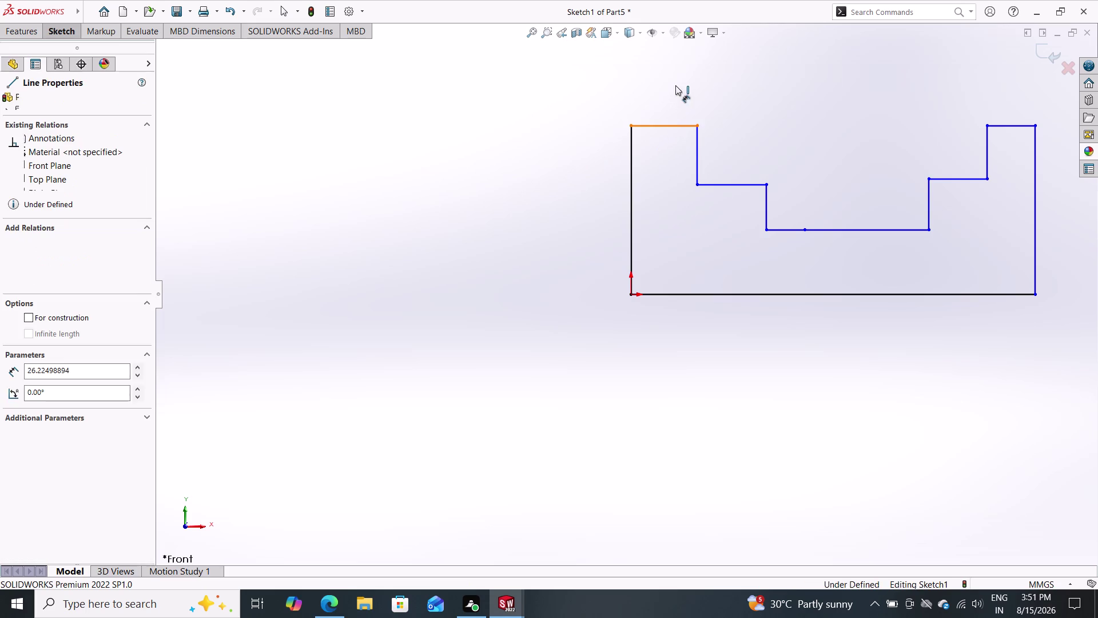
double_click(671, 84)
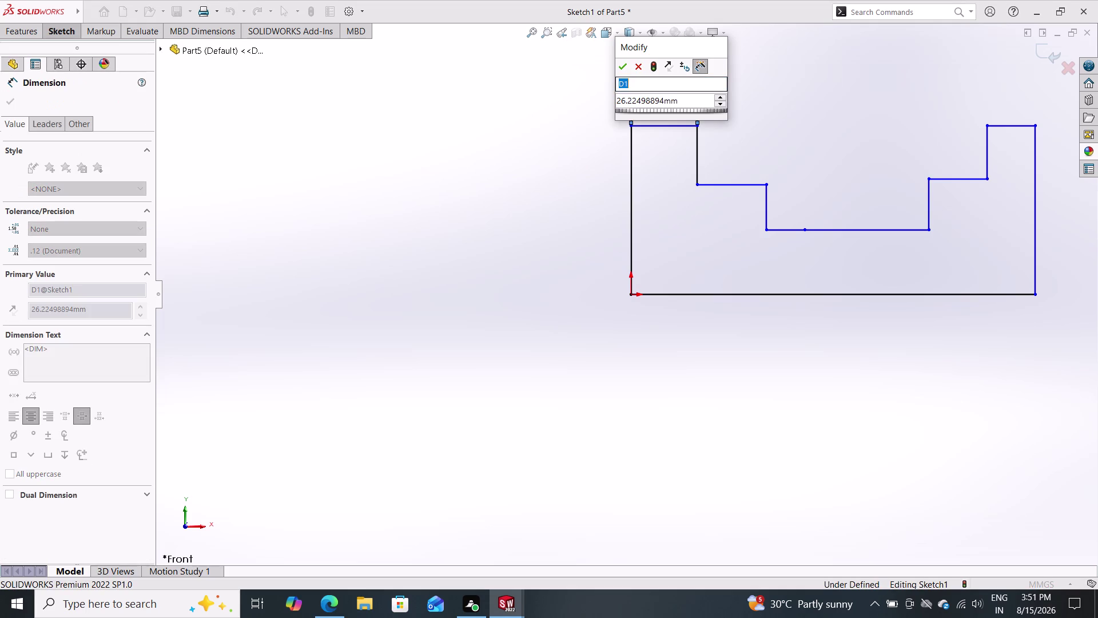
double_click(684, 100)
drag(684, 100, 667, 91)
drag(656, 87, 645, 83)
drag(641, 83, 640, 83)
drag(640, 83, 647, 92)
triple_click(678, 101)
drag(678, 100, 622, 96)
drag(623, 96, 615, 100)
click(616, 99)
click(690, 96)
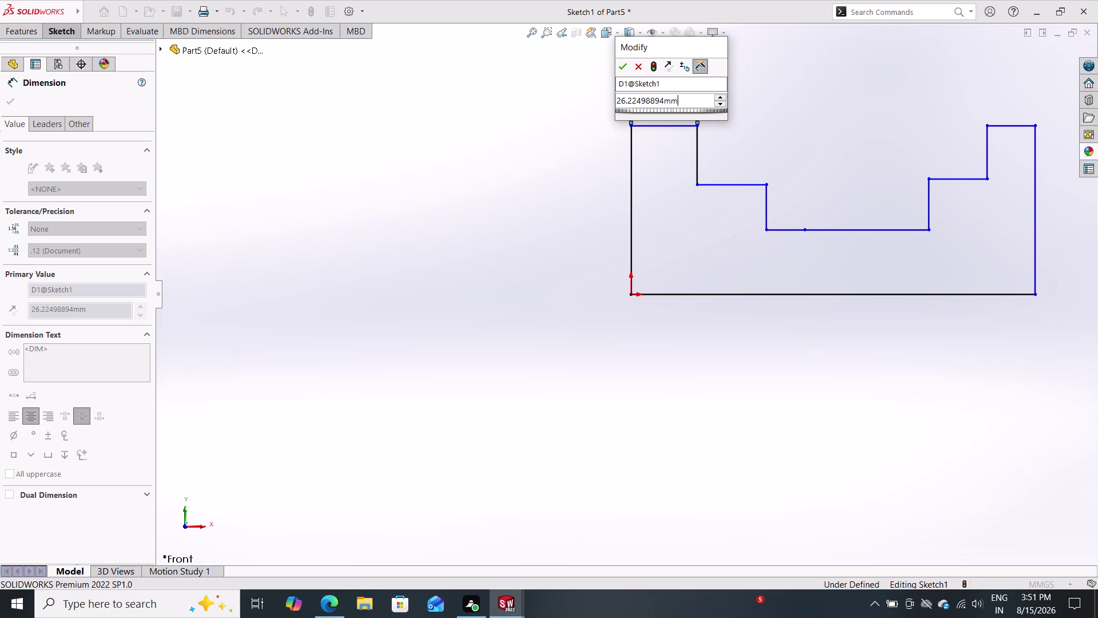
key(BackSpace)
key(BackSpace)
key(BackSpace)
key(BackSpace)
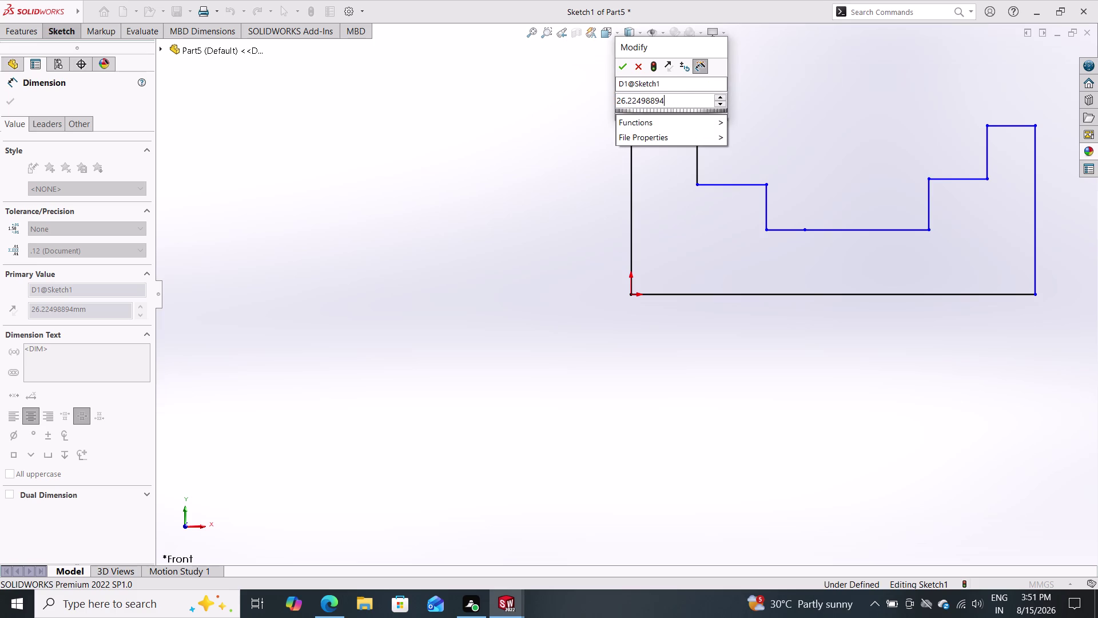
key(BackSpace)
key(9)
key(Return)
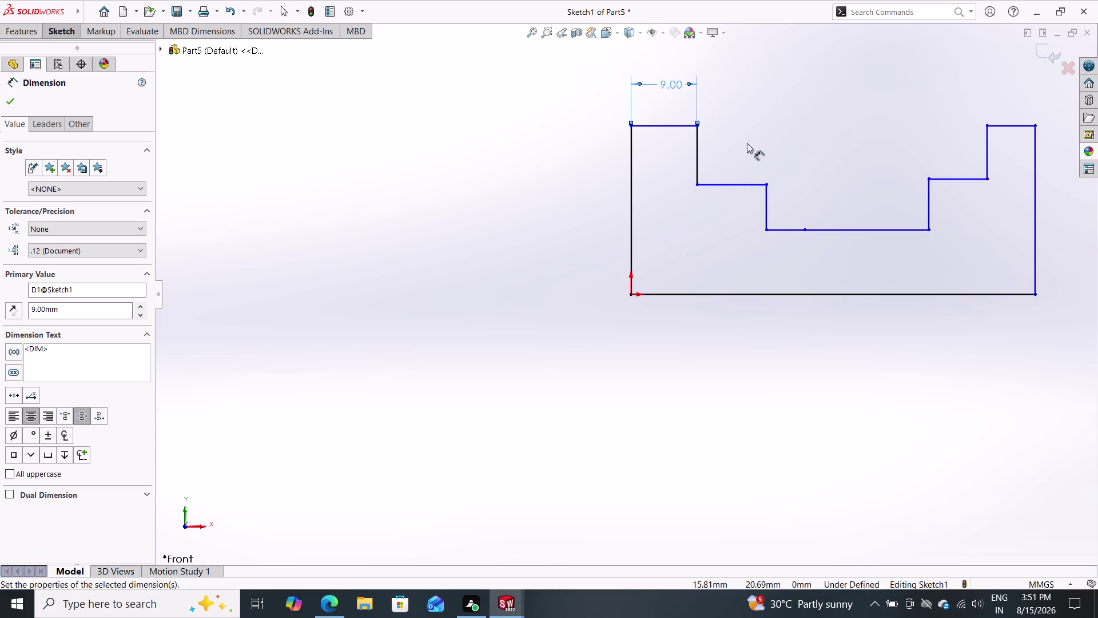
Pick the inner corner of the first step and the right-hand step's corner, then clear the selection.
click(697, 126)
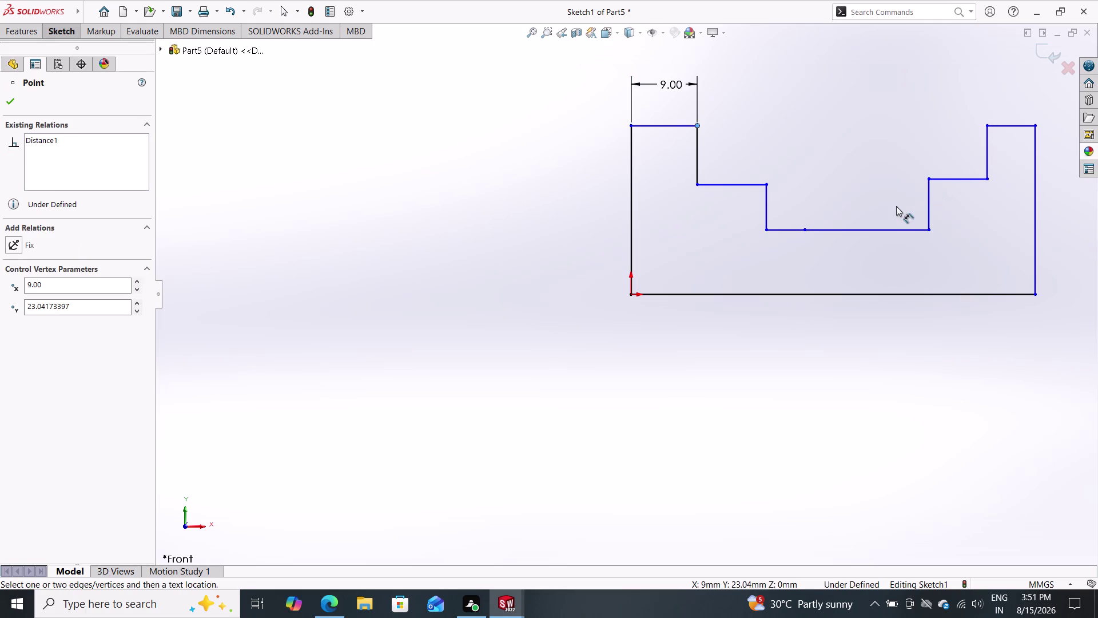
triple_click(986, 127)
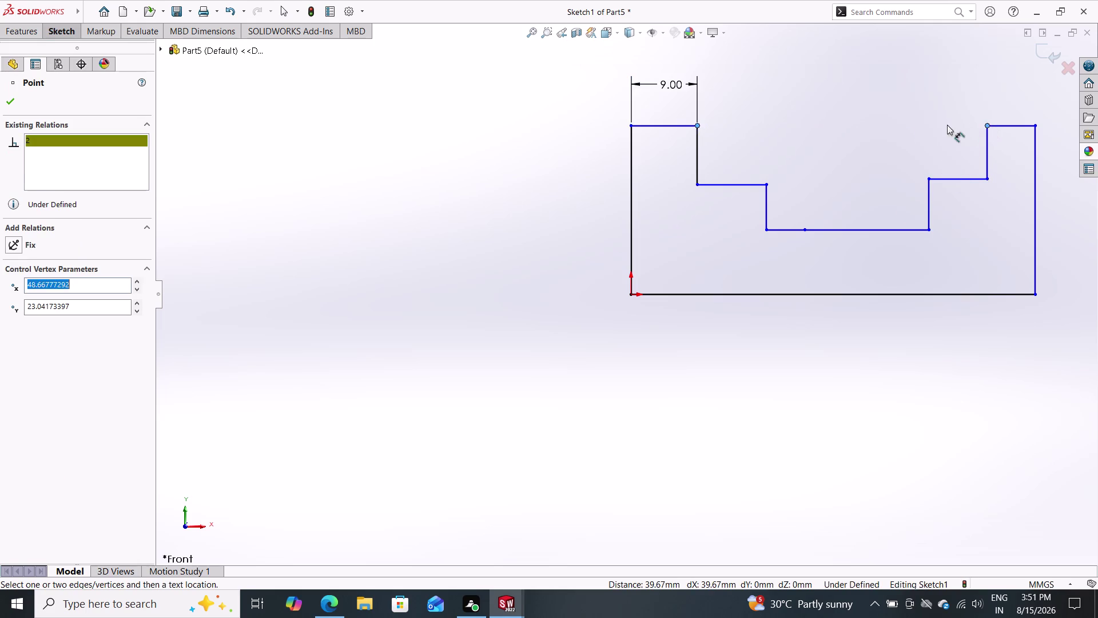
double_click(66, 32)
click(62, 56)
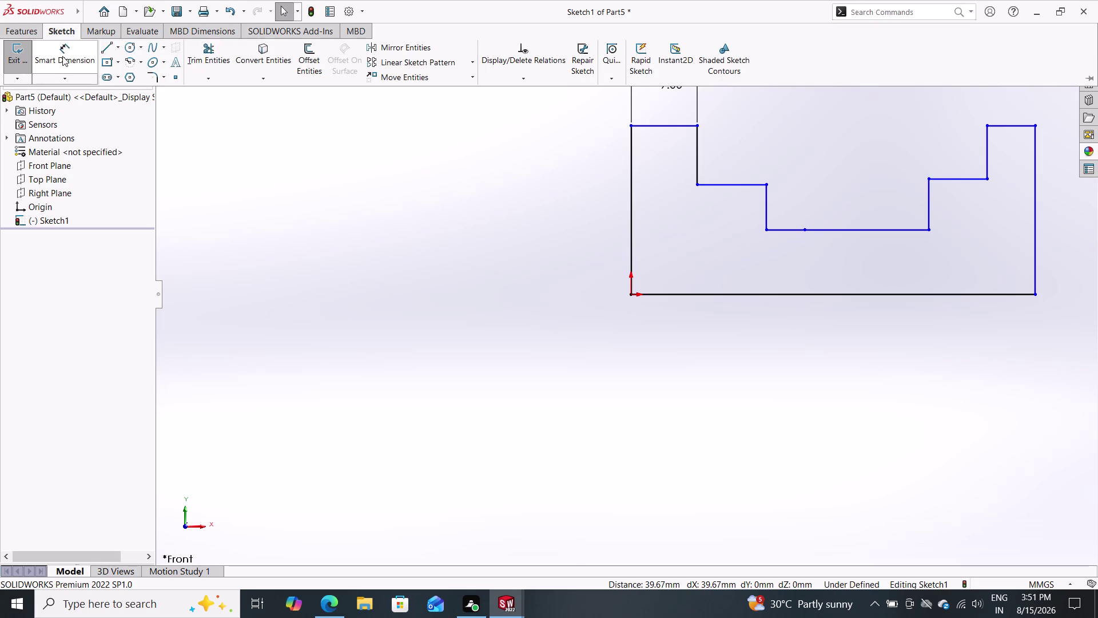
Dimension the span between the two step corners as 26 mm, then correct it to 48 mm.
double_click(698, 123)
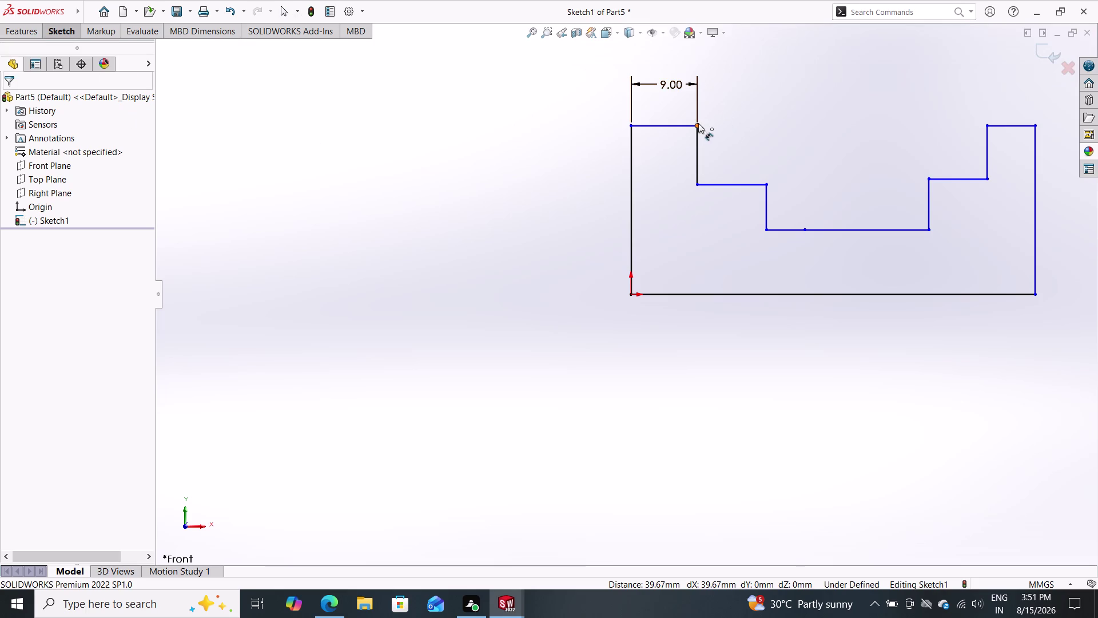
click(984, 123)
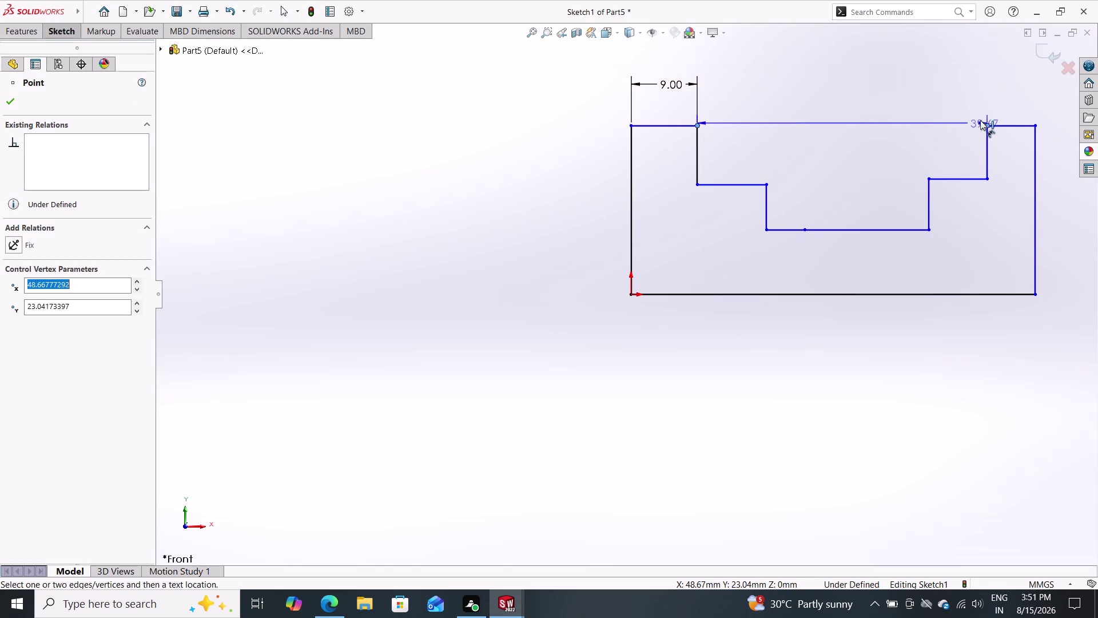
double_click(812, 88)
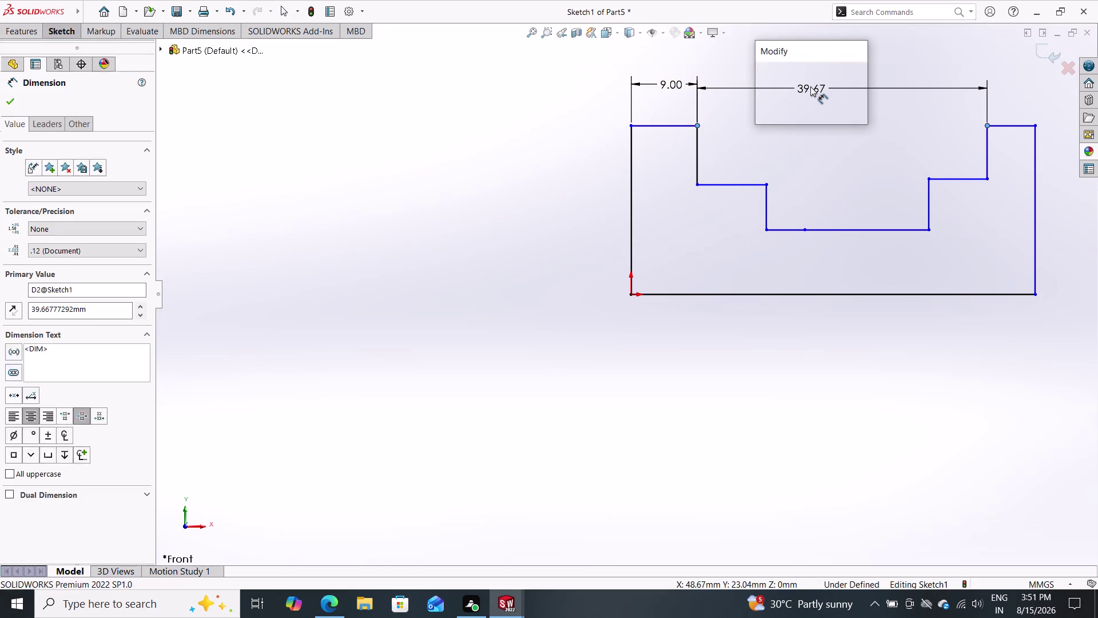
double_click(814, 101)
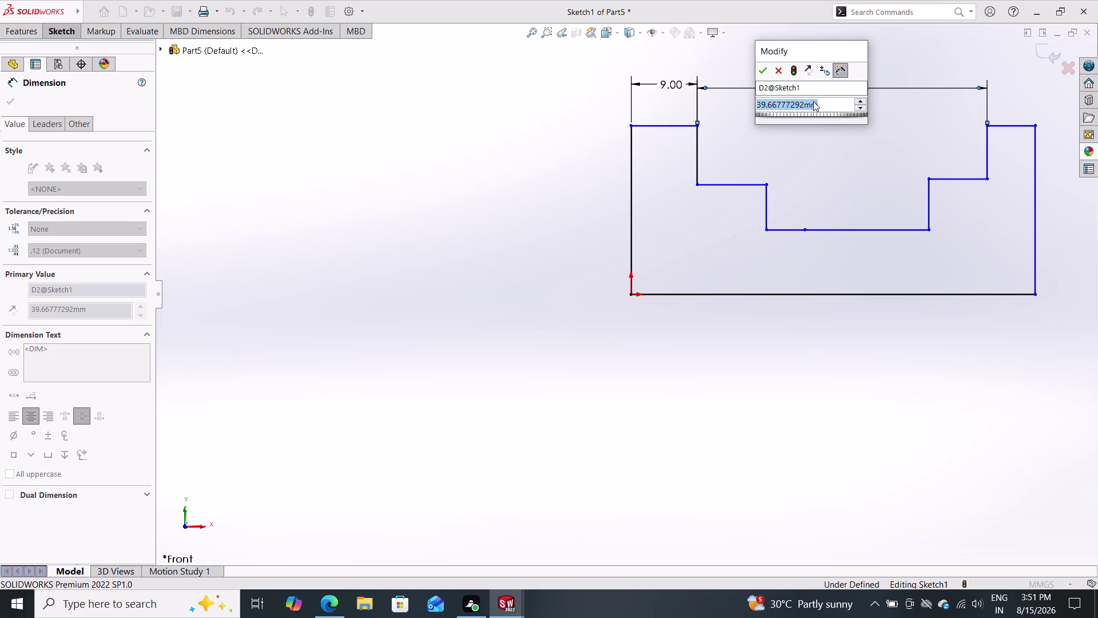
text(26)
key(Return)
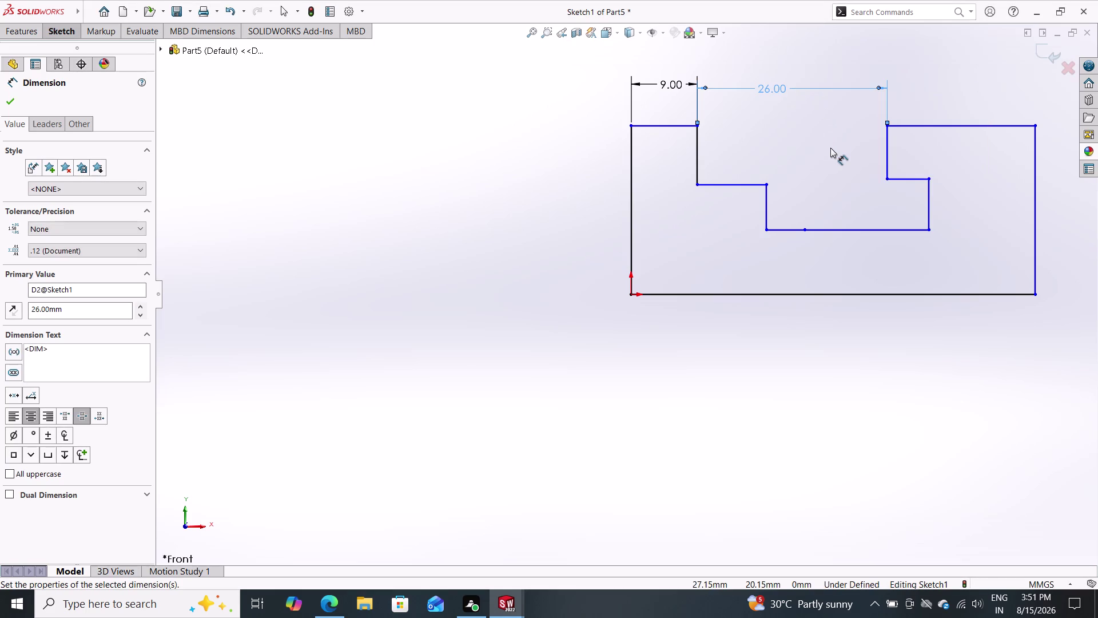
triple_click(766, 89)
double_click(760, 102)
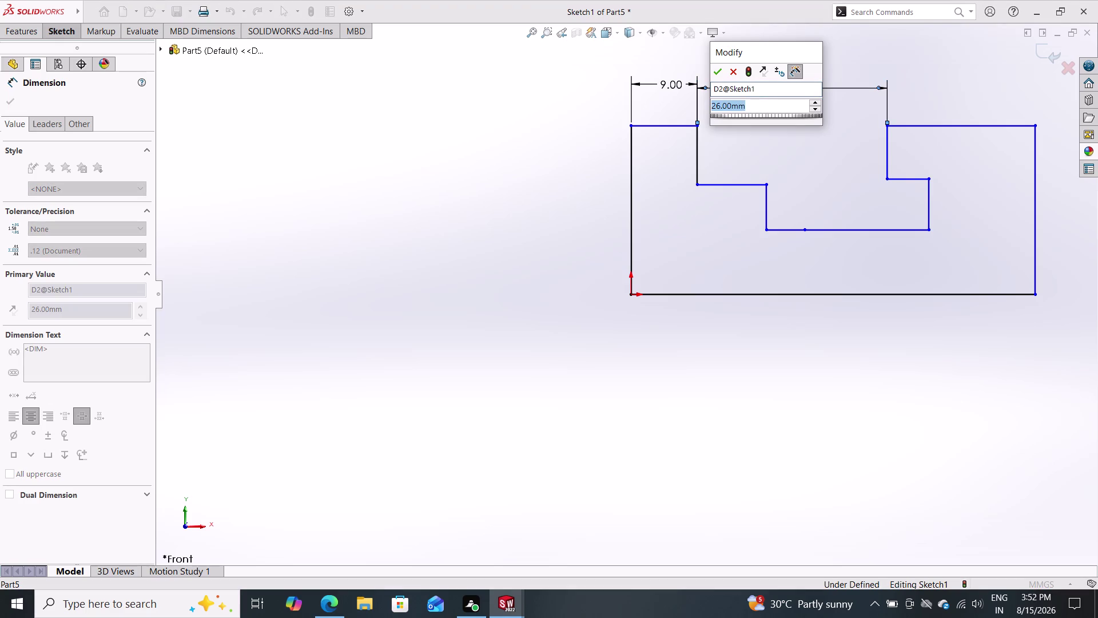
text(48)
key(Return)
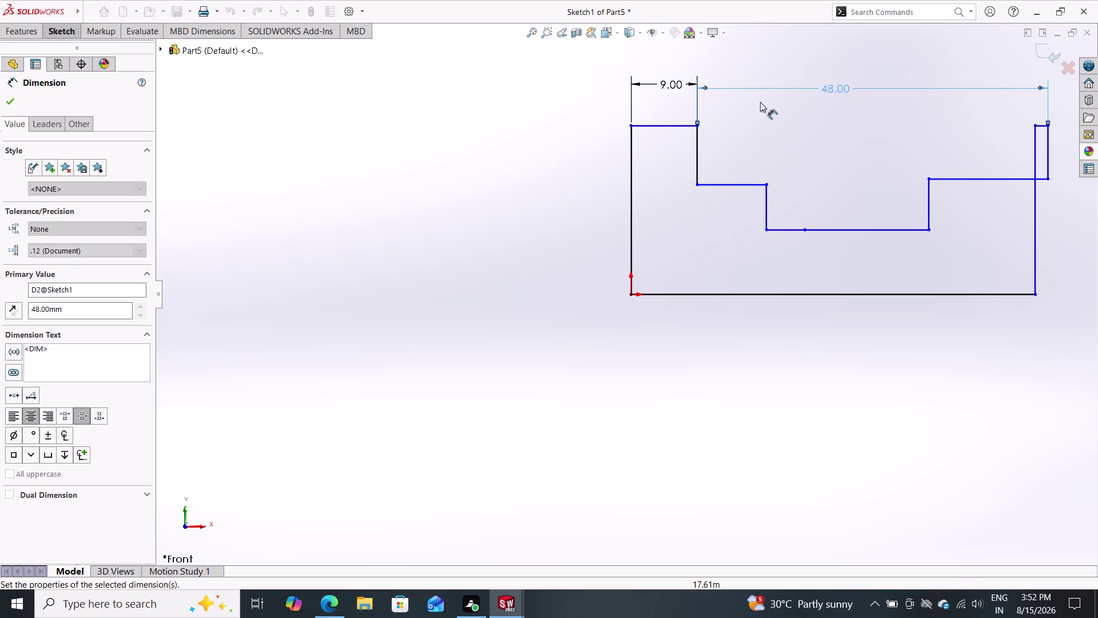
Select and drag the stray top-right endpoint of the profile.
click(1037, 126)
drag(1042, 128, 1070, 140)
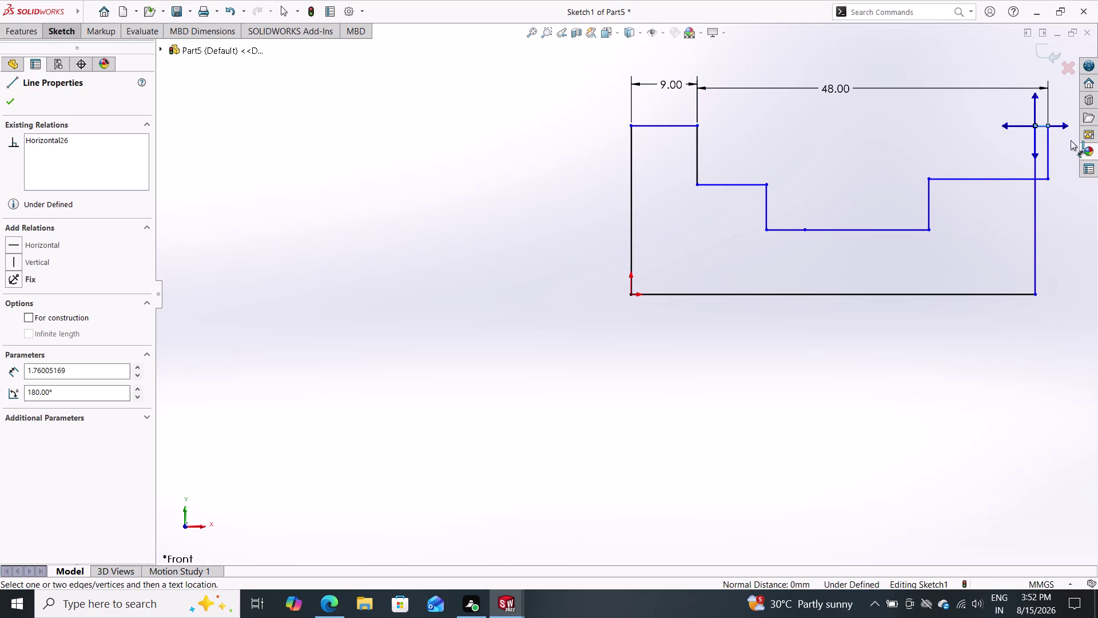
click(1056, 181)
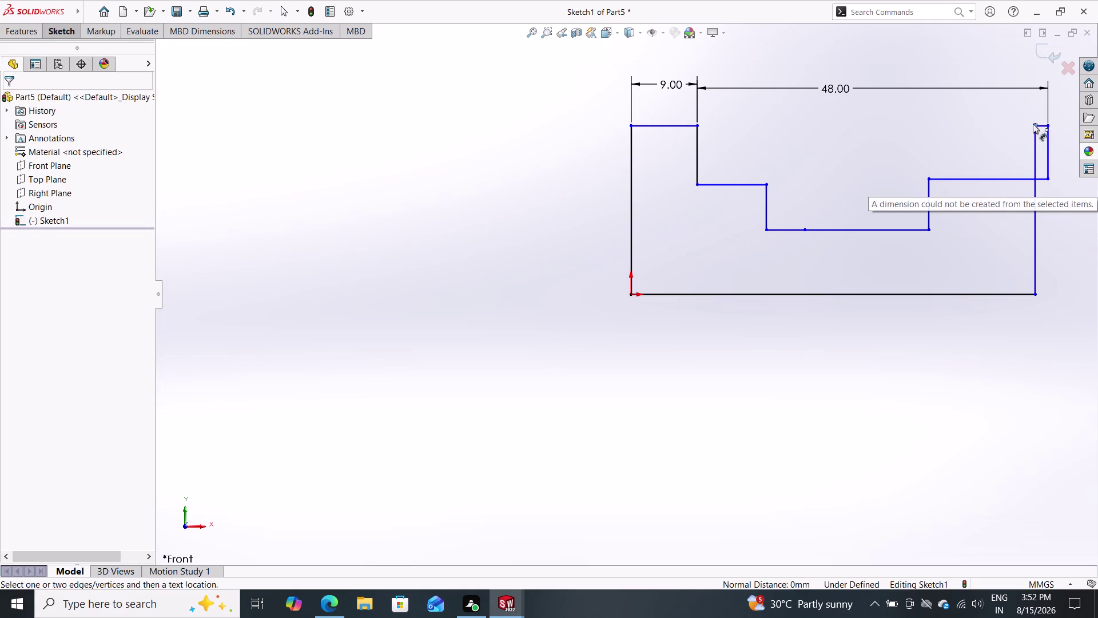
drag(1033, 124, 1079, 140)
scroll(down, 3)
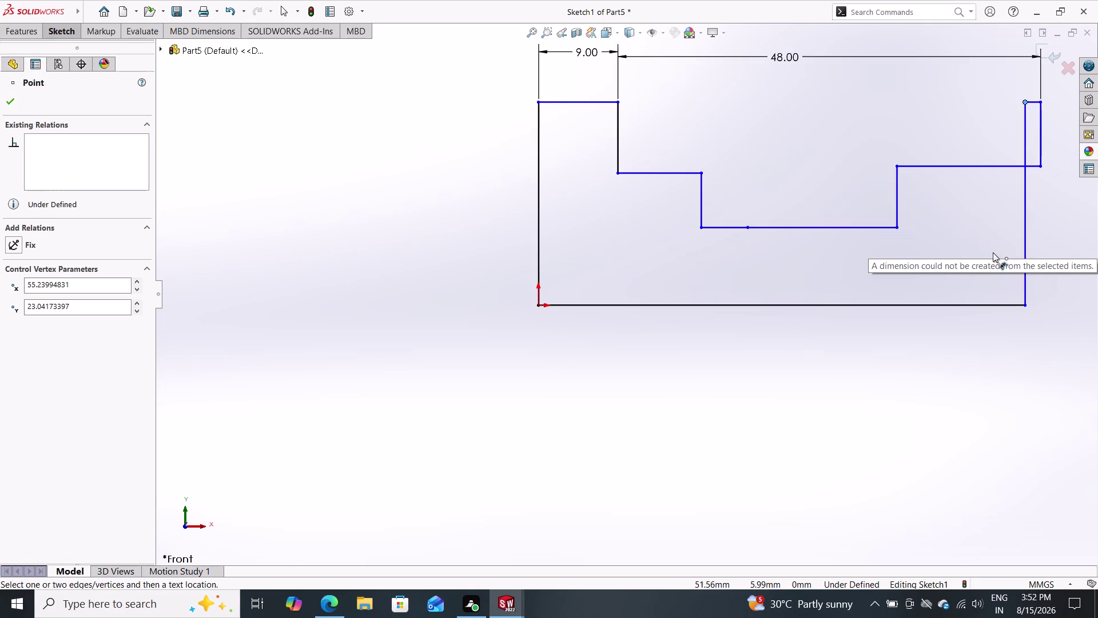
scroll(up, 3)
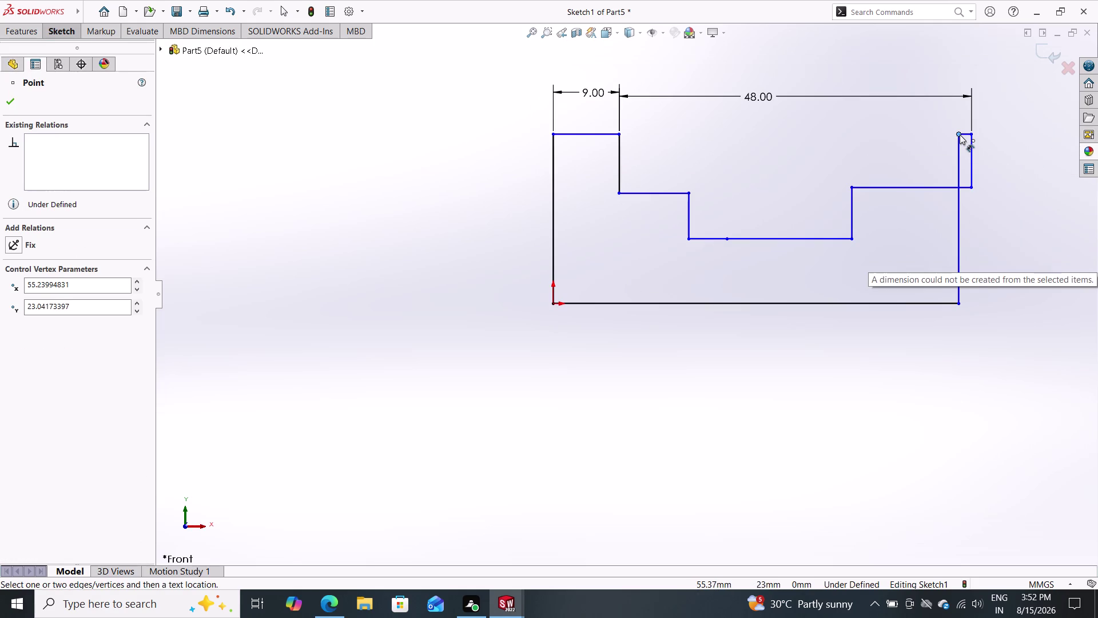
Exit Smart Dimension and drag the top-right corner outward to close the profile.
key(Escape)
key(Escape)
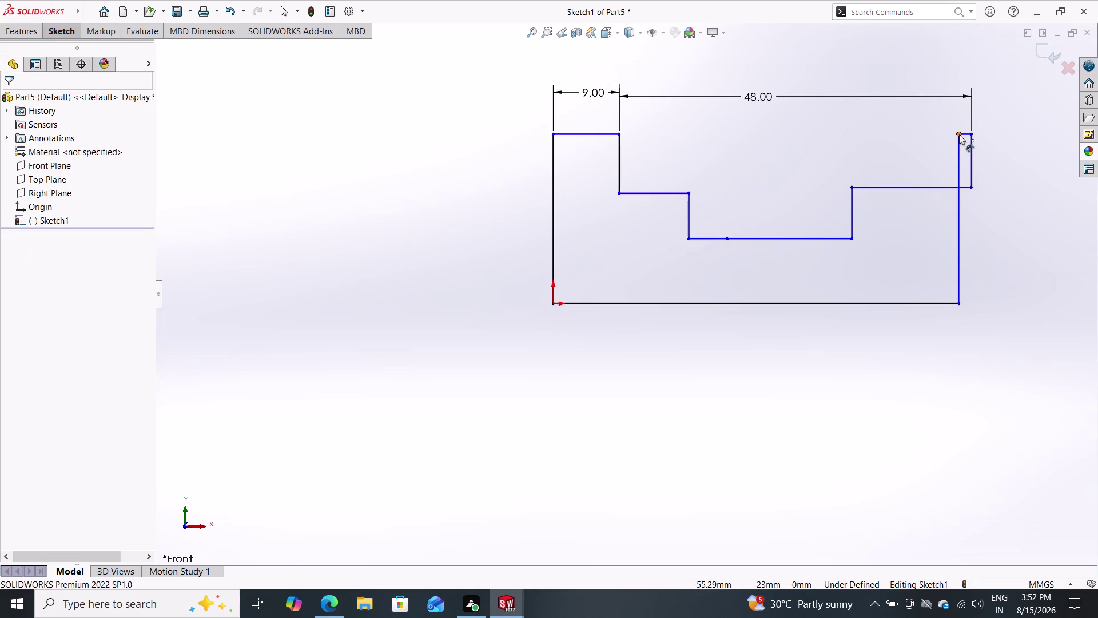
key(Escape)
key(Escape)
key(Escape)
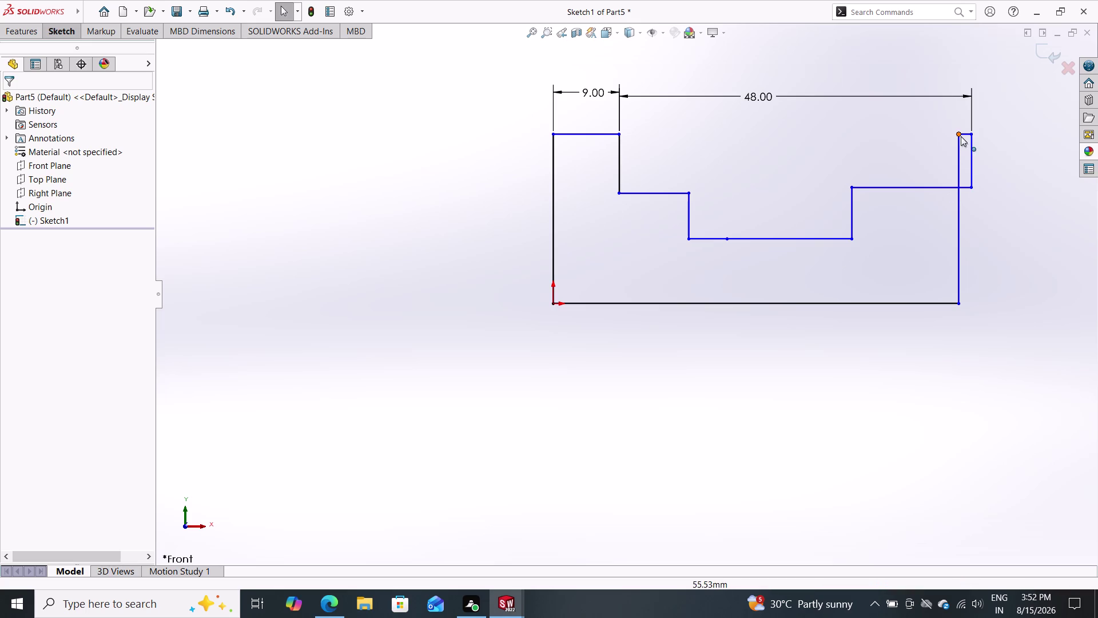
drag(958, 135, 1018, 136)
click(1018, 136)
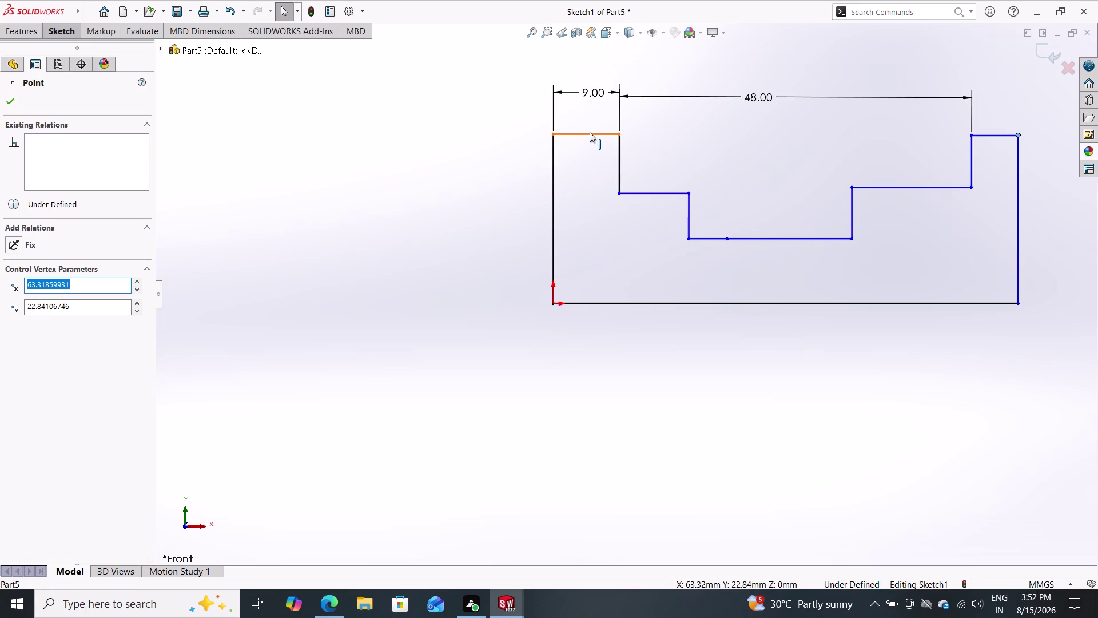
click(590, 132)
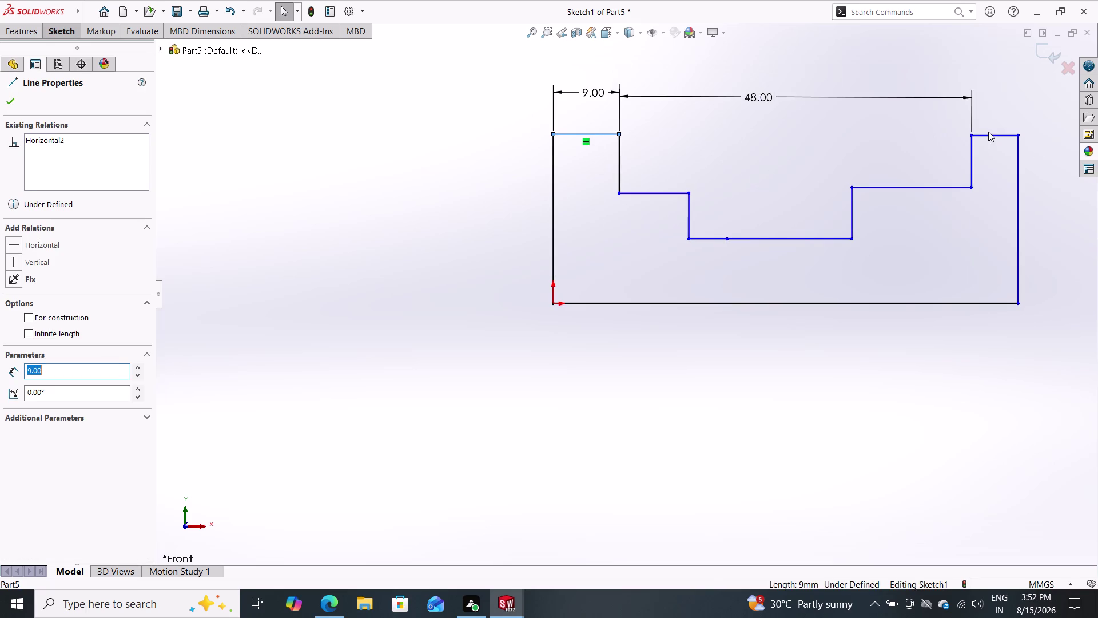
click(988, 136)
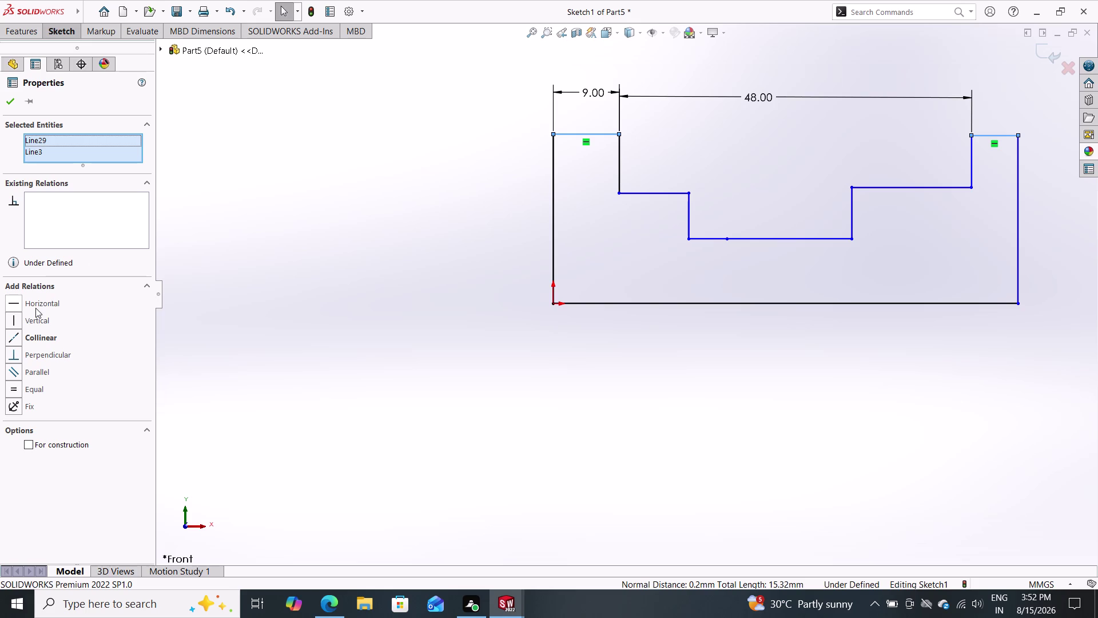
double_click(47, 302)
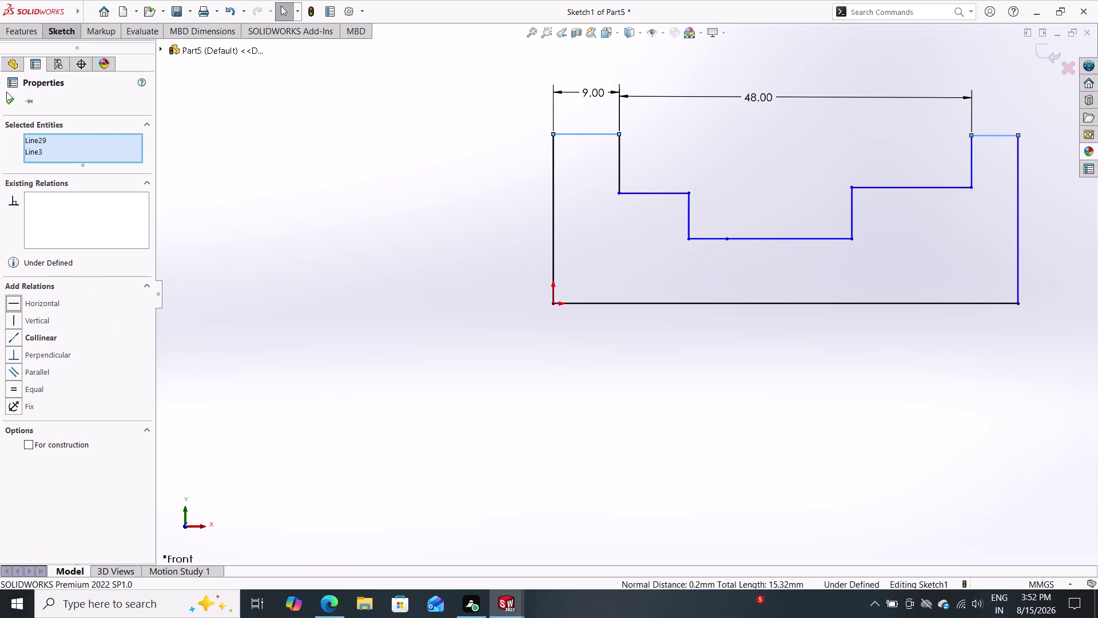
click(4, 103)
click(55, 34)
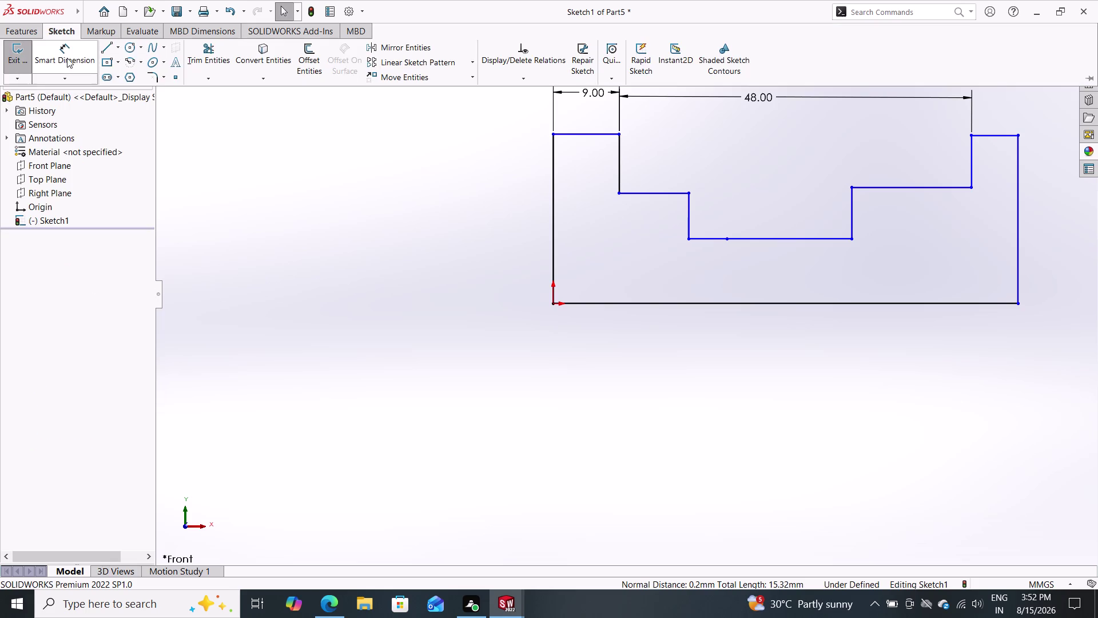
Dimension the distance between the two inner groove corners as 28 mm.
double_click(67, 58)
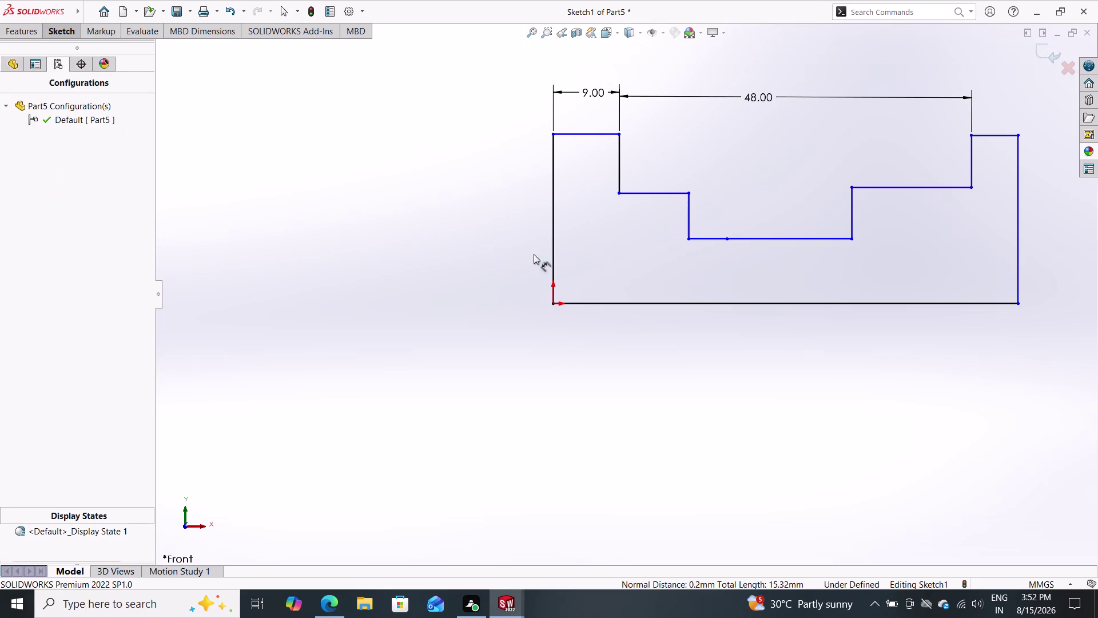
click(686, 193)
click(853, 186)
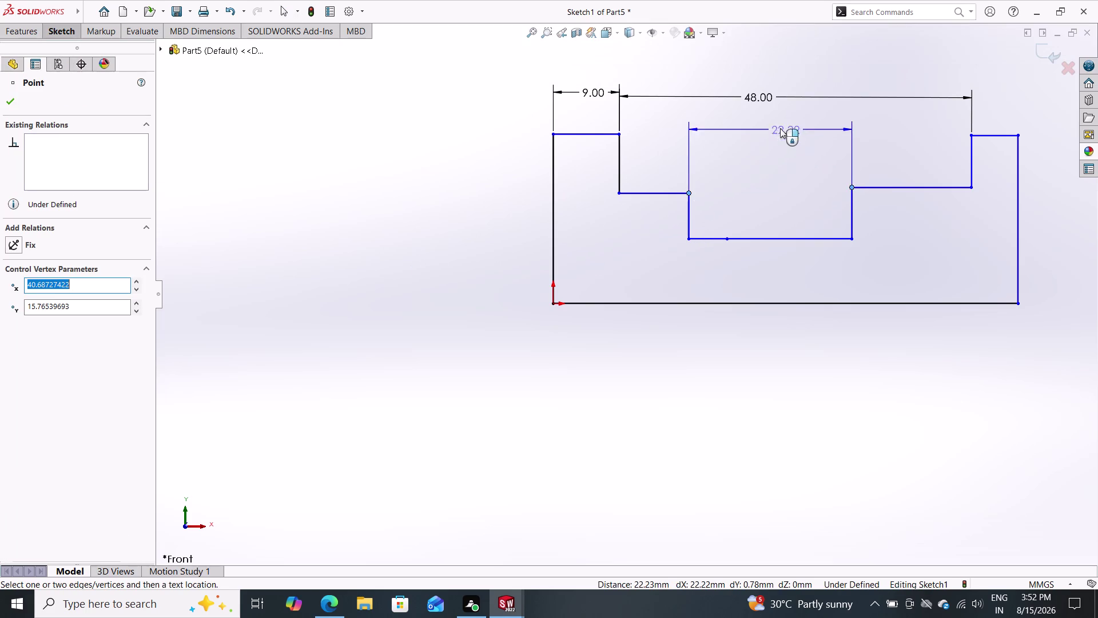
click(764, 132)
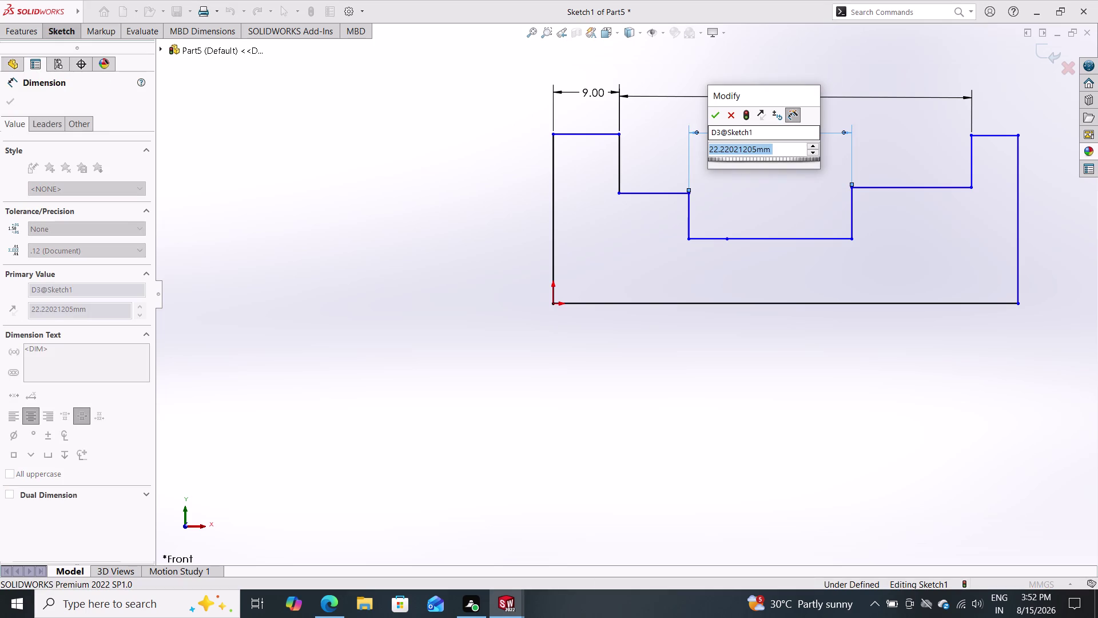
text(28)
key(Return)
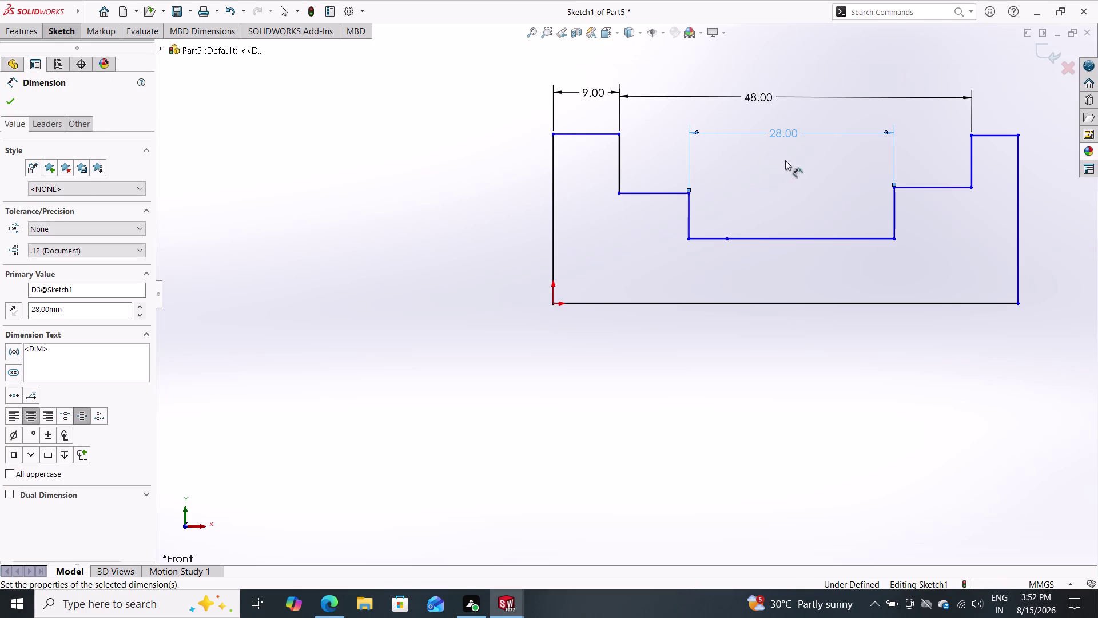
Give the right-hand top step line a 9 mm length dimension.
click(994, 135)
click(991, 80)
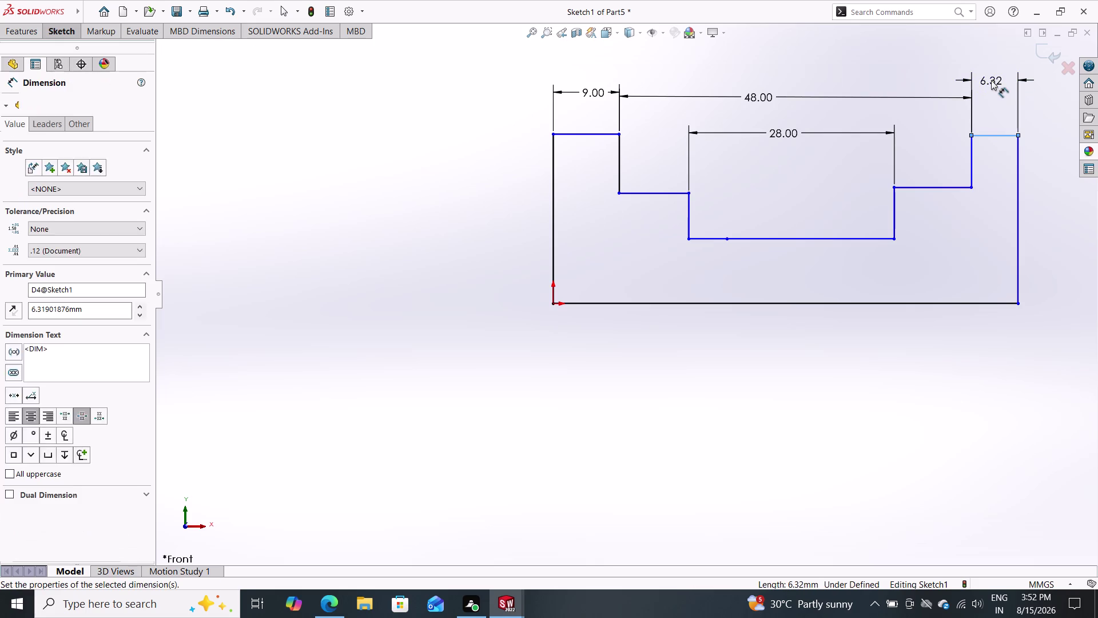
key(9)
key(Return)
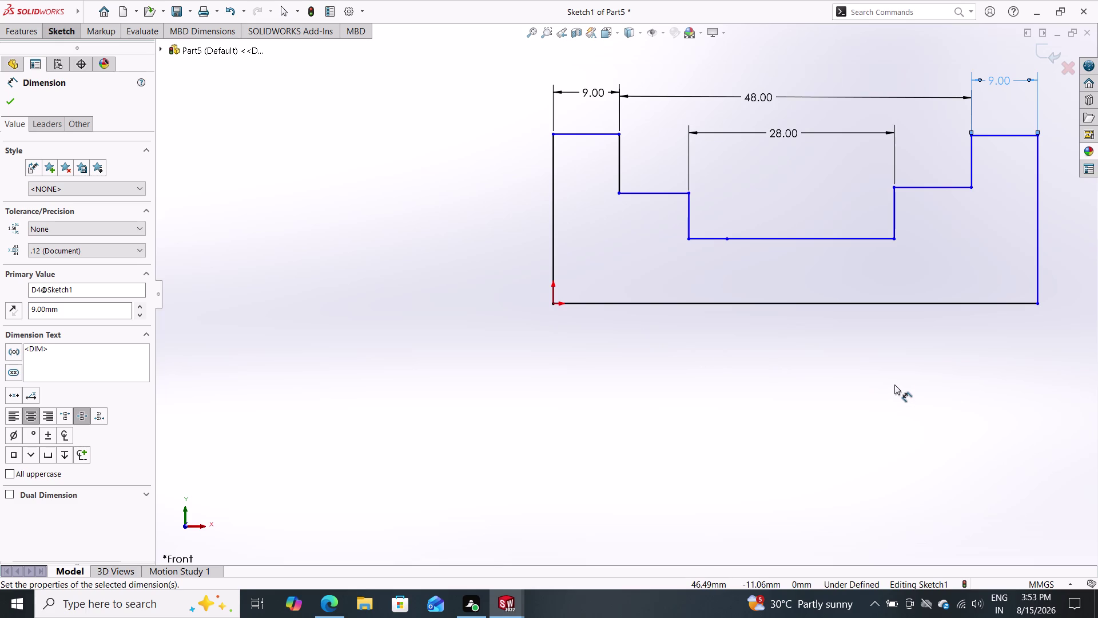
Dimension the right vertical edge to 32 mm, entered as 64/2, and show the Features tab.
click(1039, 221)
click(1072, 228)
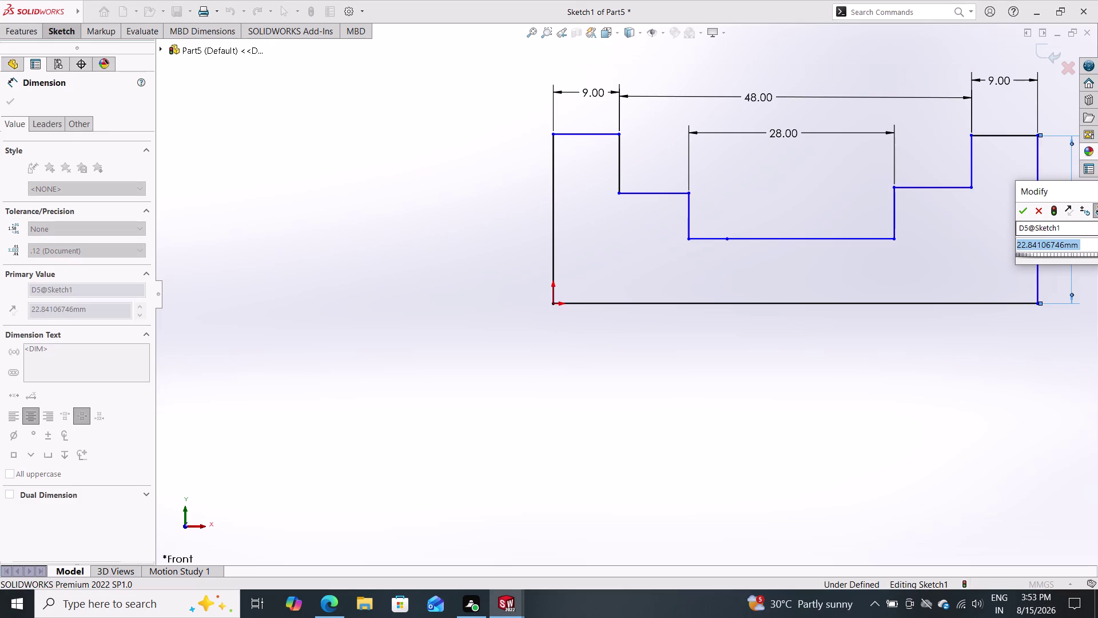
text(64)
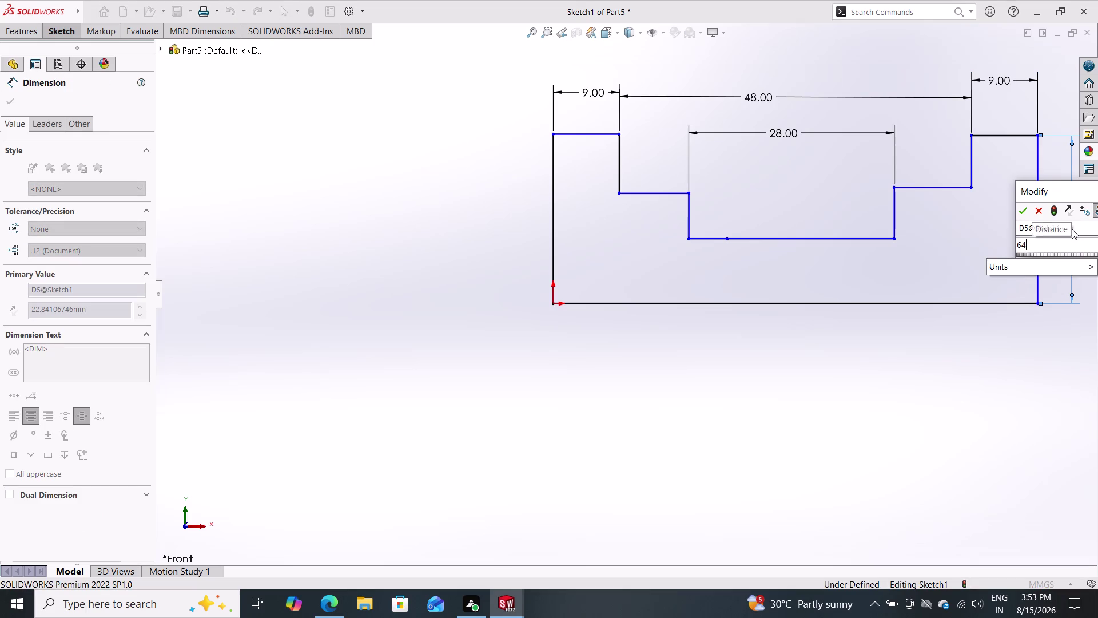
text(/2)
key(Return)
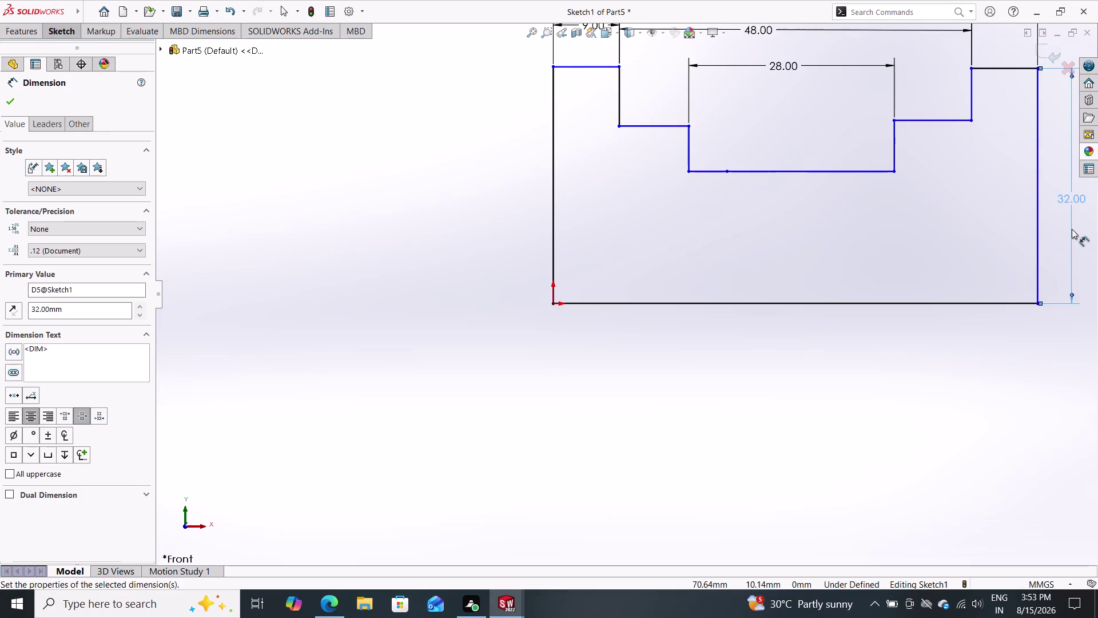
scroll(down, 3)
scroll(up, 3)
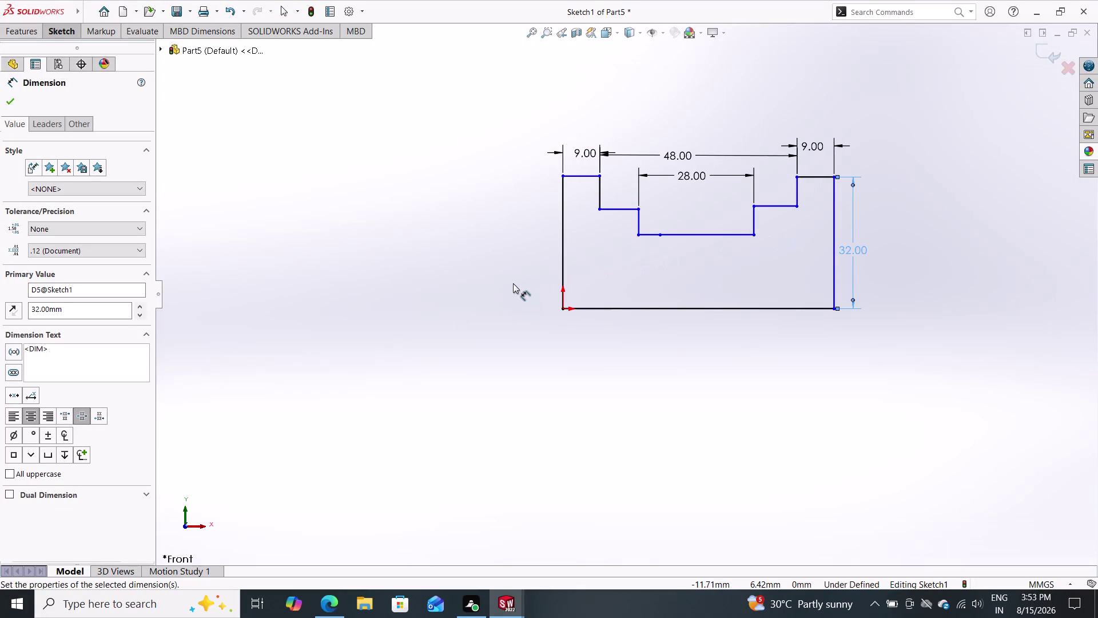
click(4, 96)
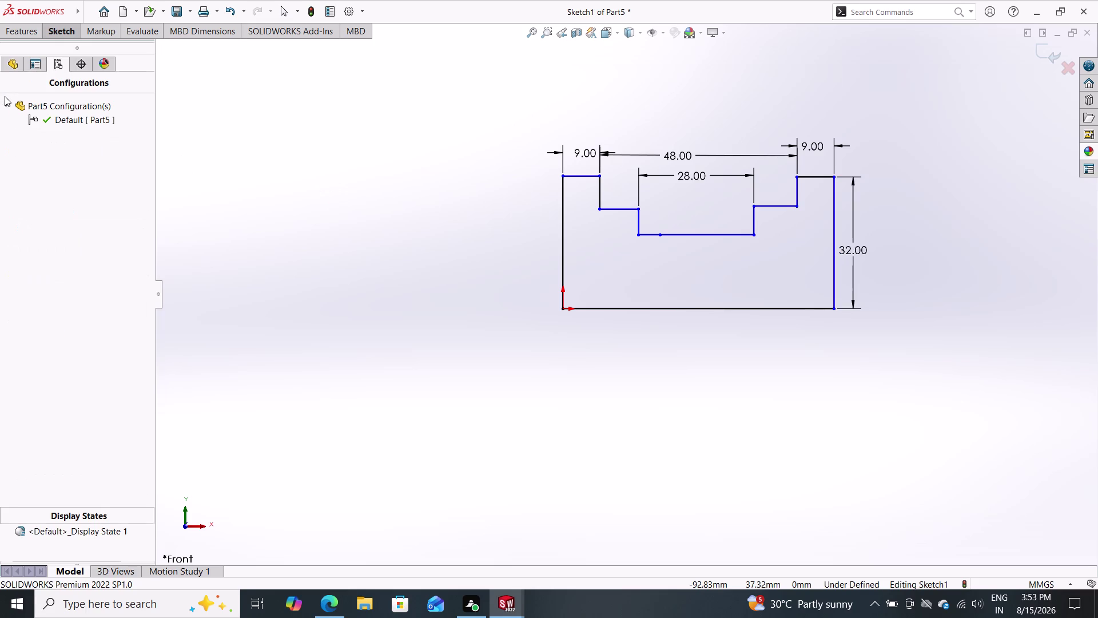
click(29, 29)
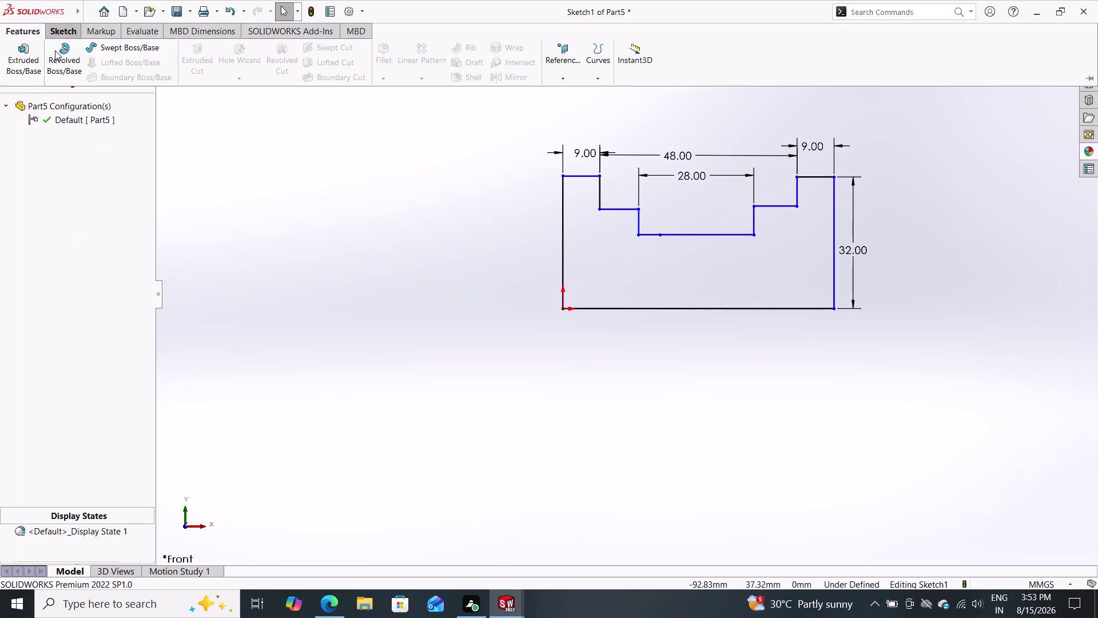
Revolve the sketch 360° about its bottom line into a solid body.
click(55, 50)
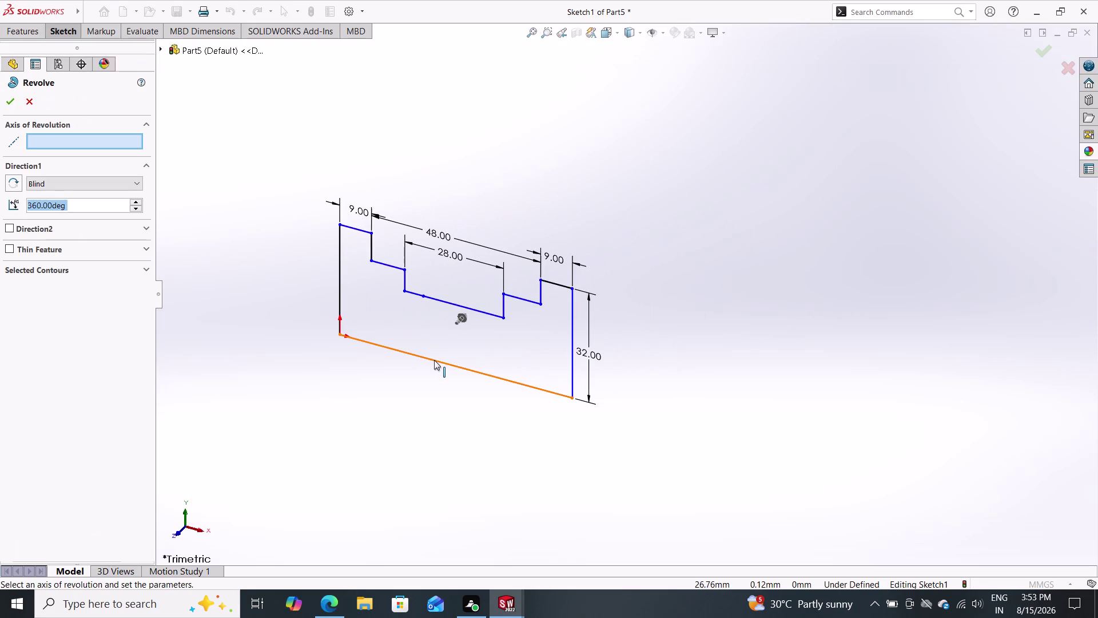
click(434, 359)
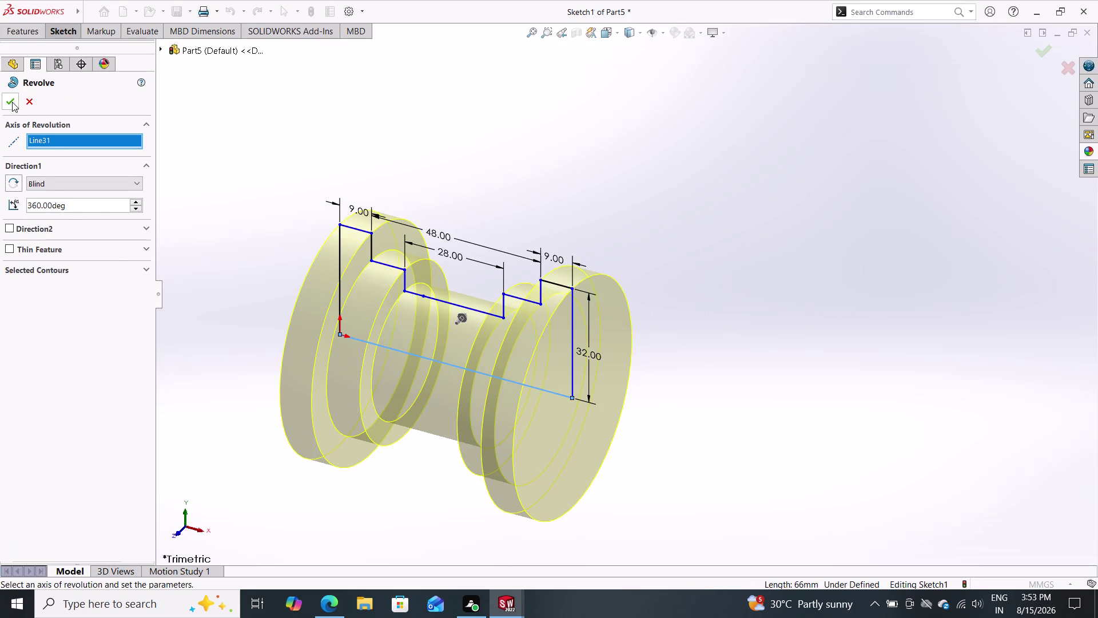
double_click(12, 102)
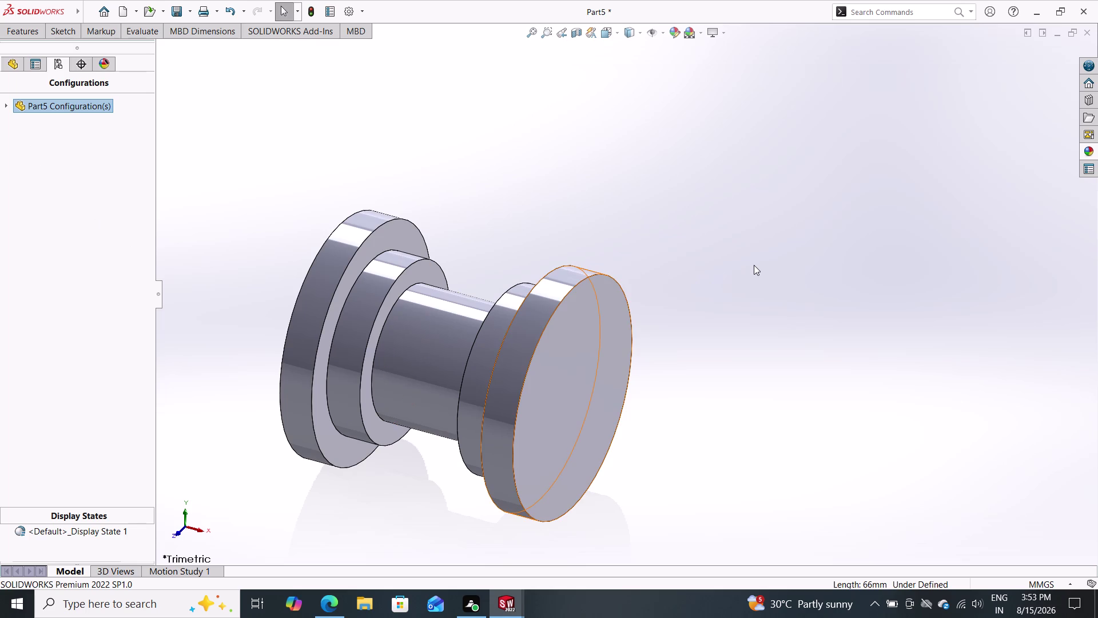